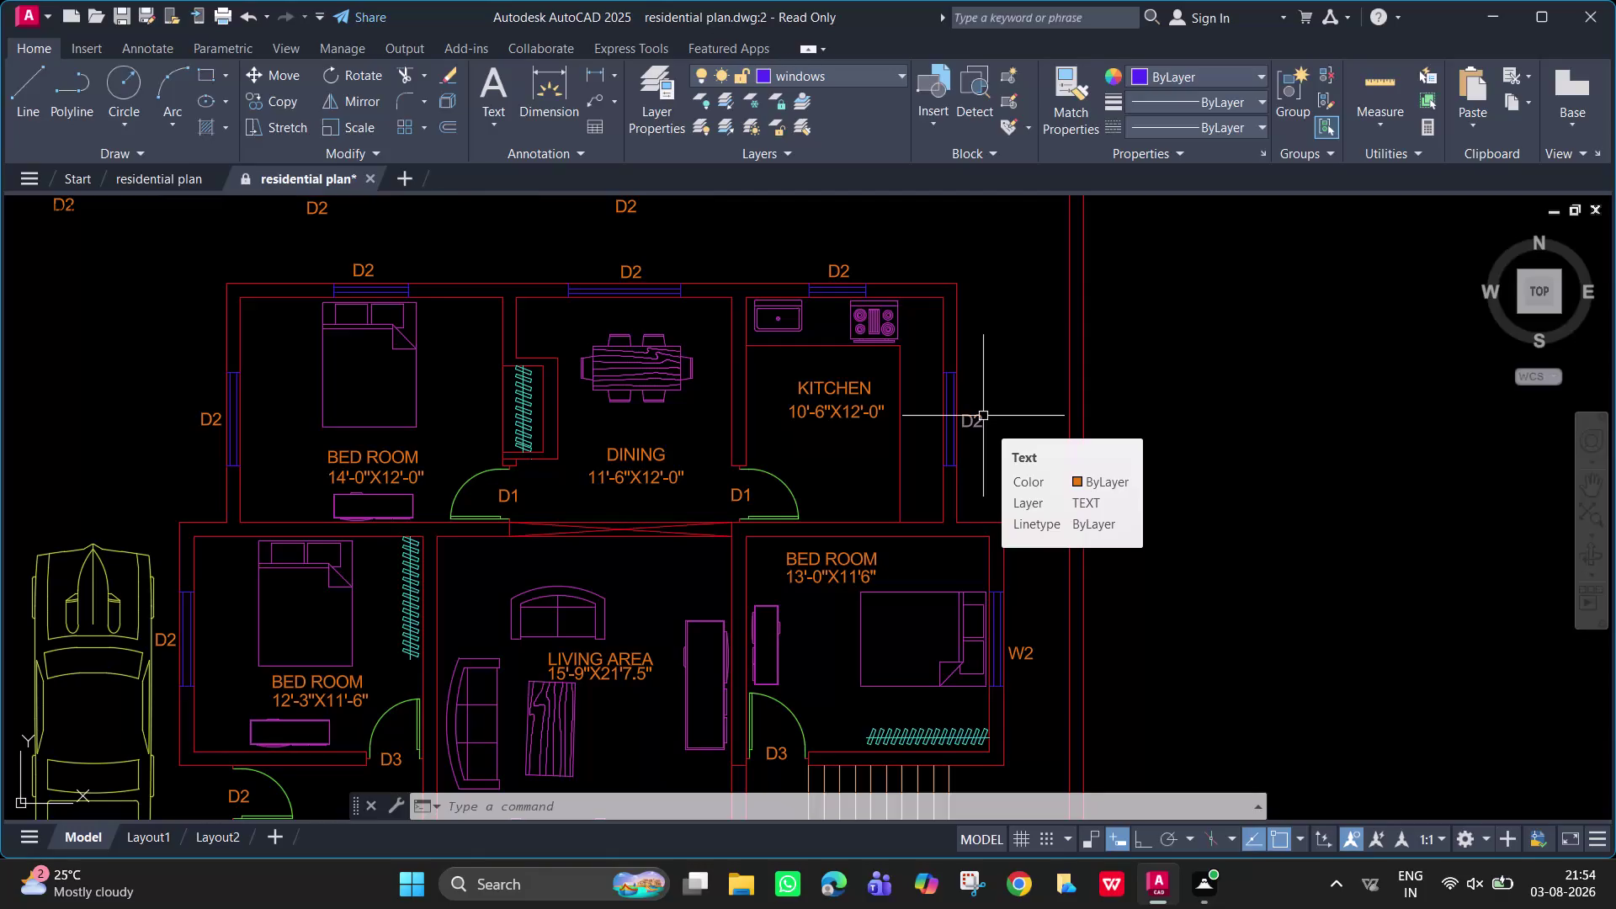
Change both kitchen window tags, beside and above the window, from D2 to W2.
double_click(983, 416)
text(W)
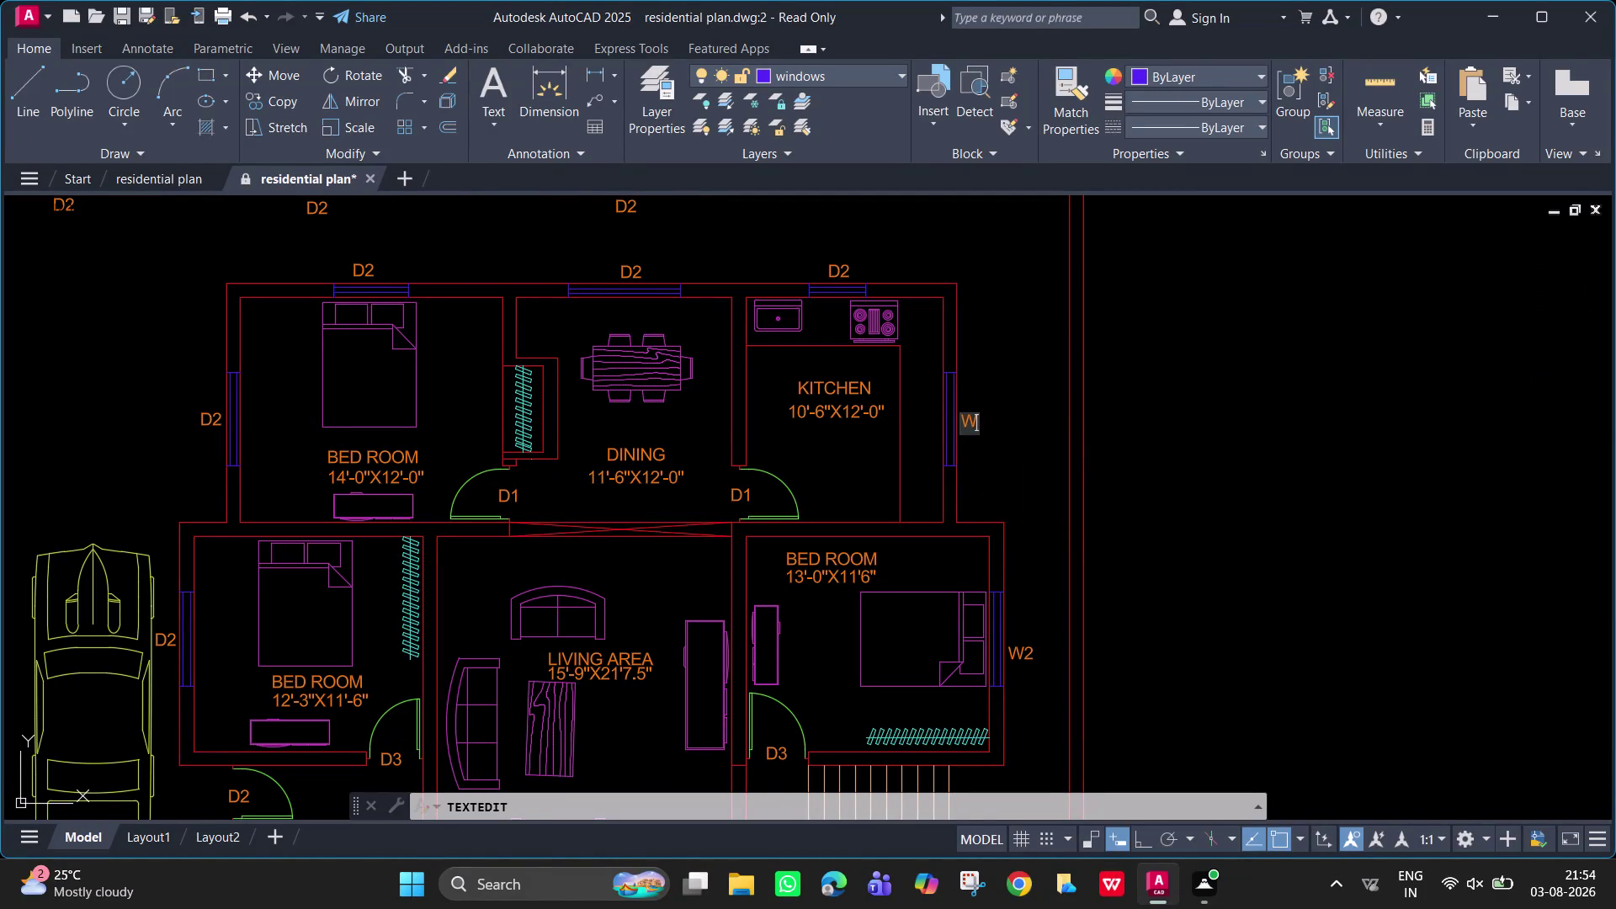
text(2)
key(Return)
key(Return)
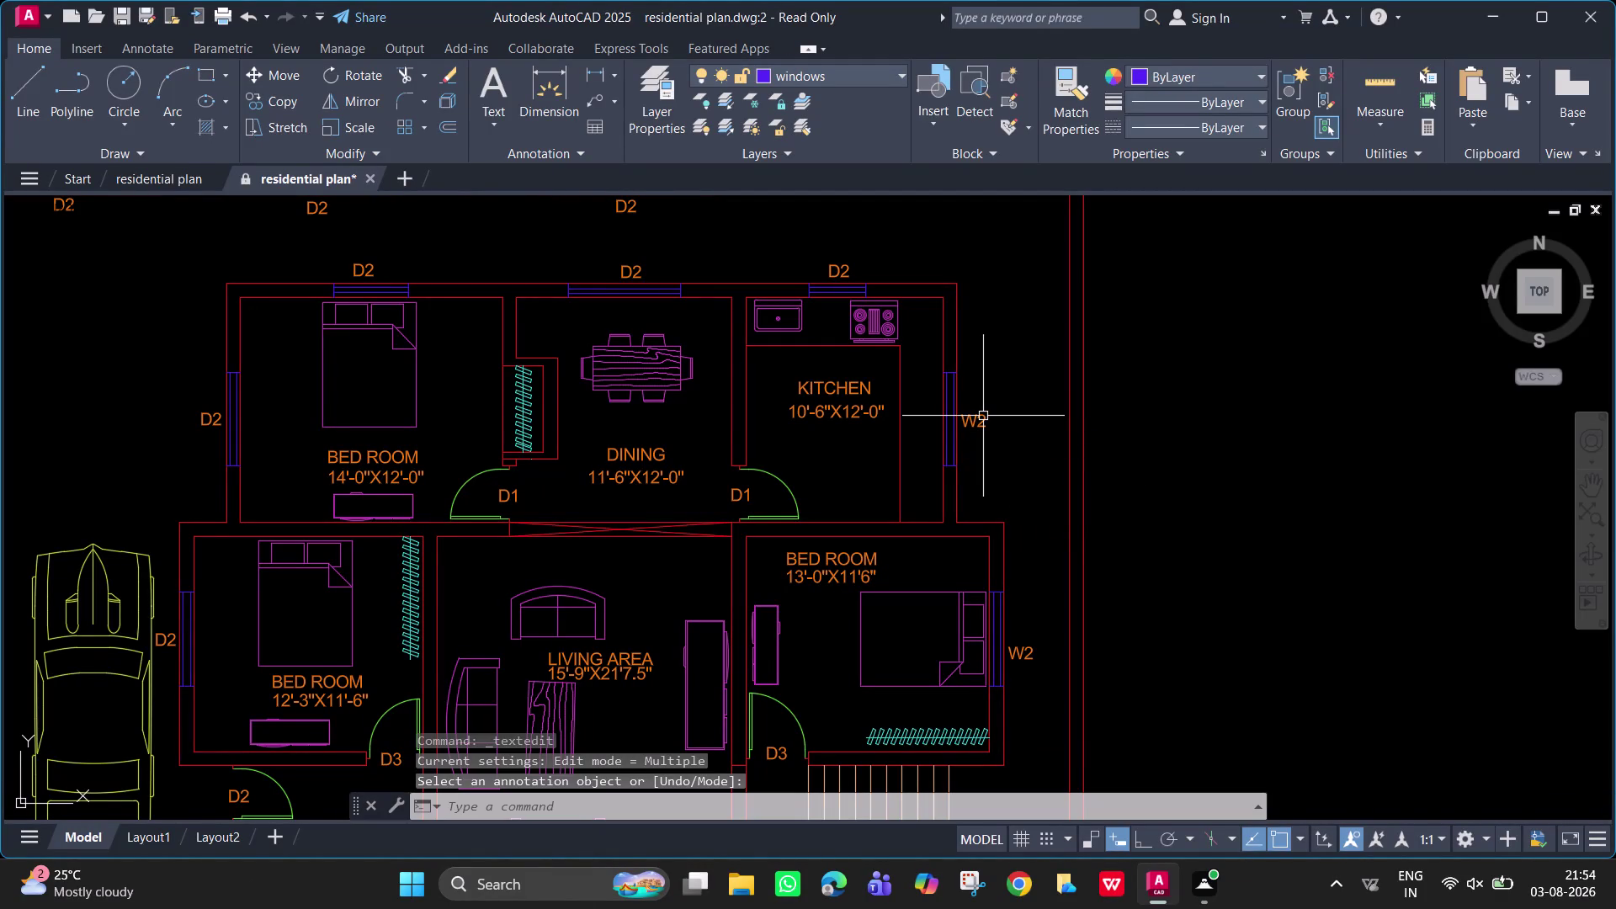
double_click(848, 267)
text(W2)
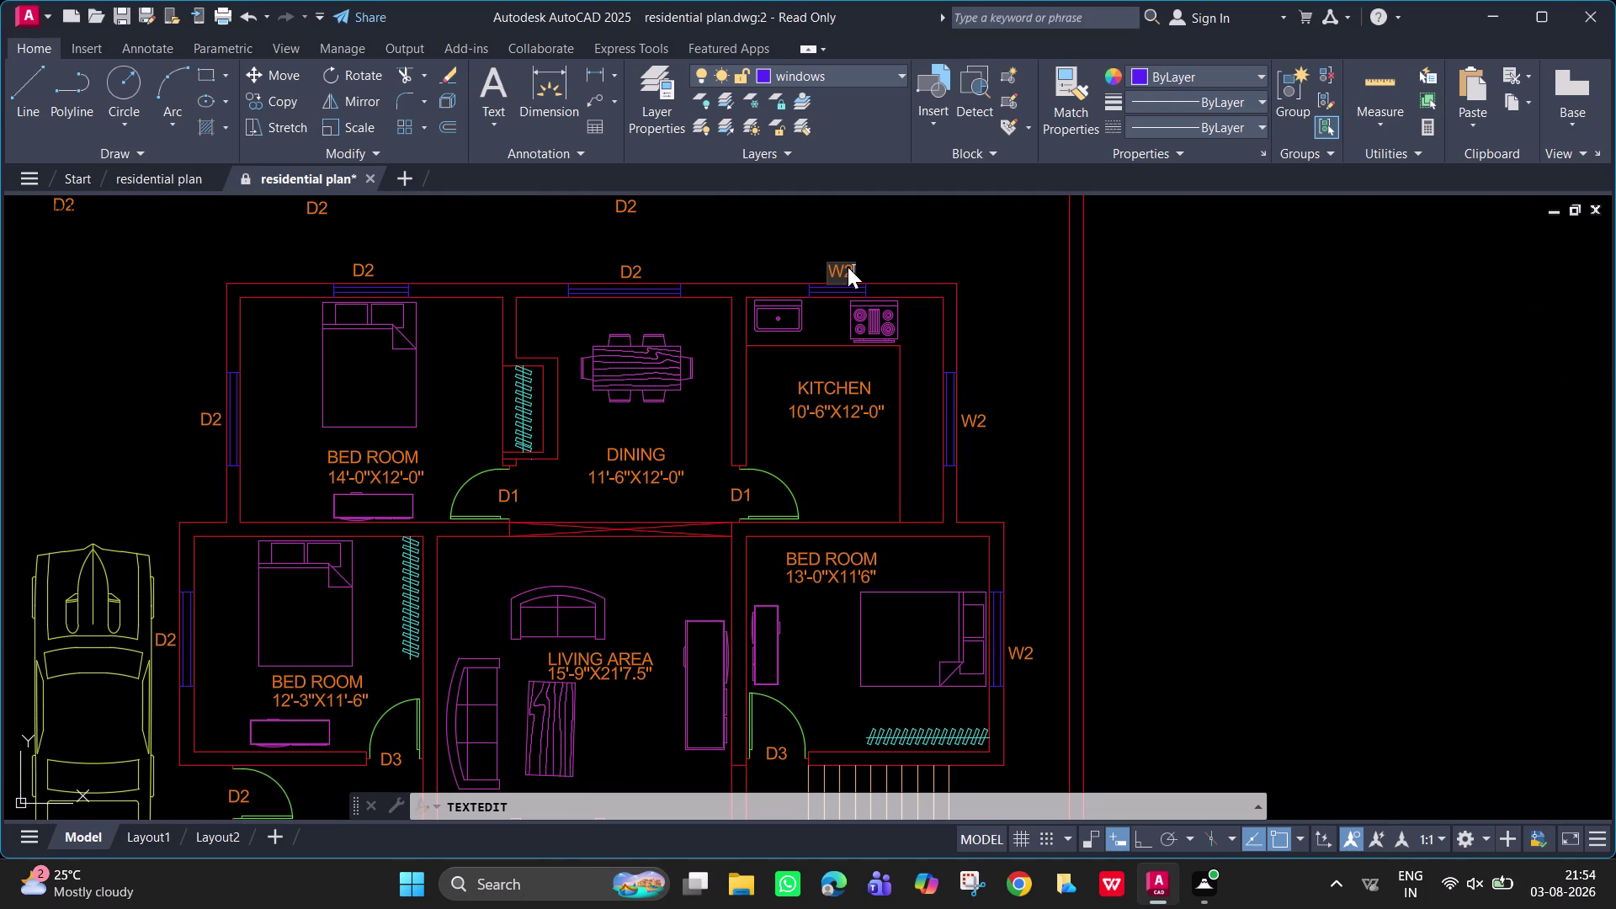
key(Return)
key(Return)
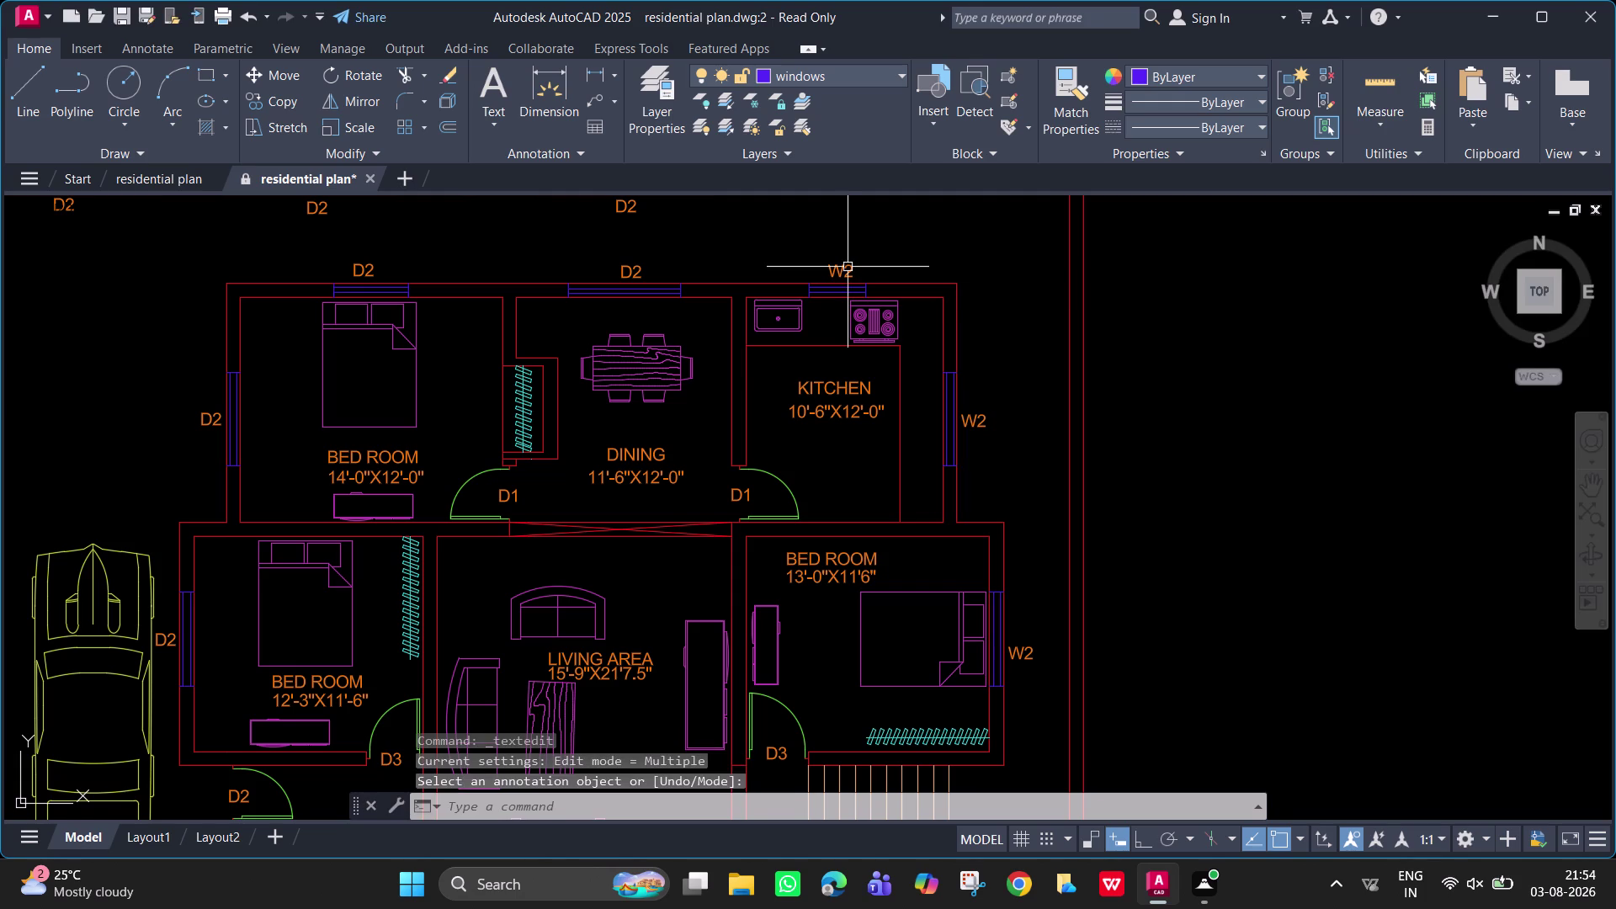
Relabel the dining room window tag from D2 to W1.
double_click(635, 269)
text(W1)
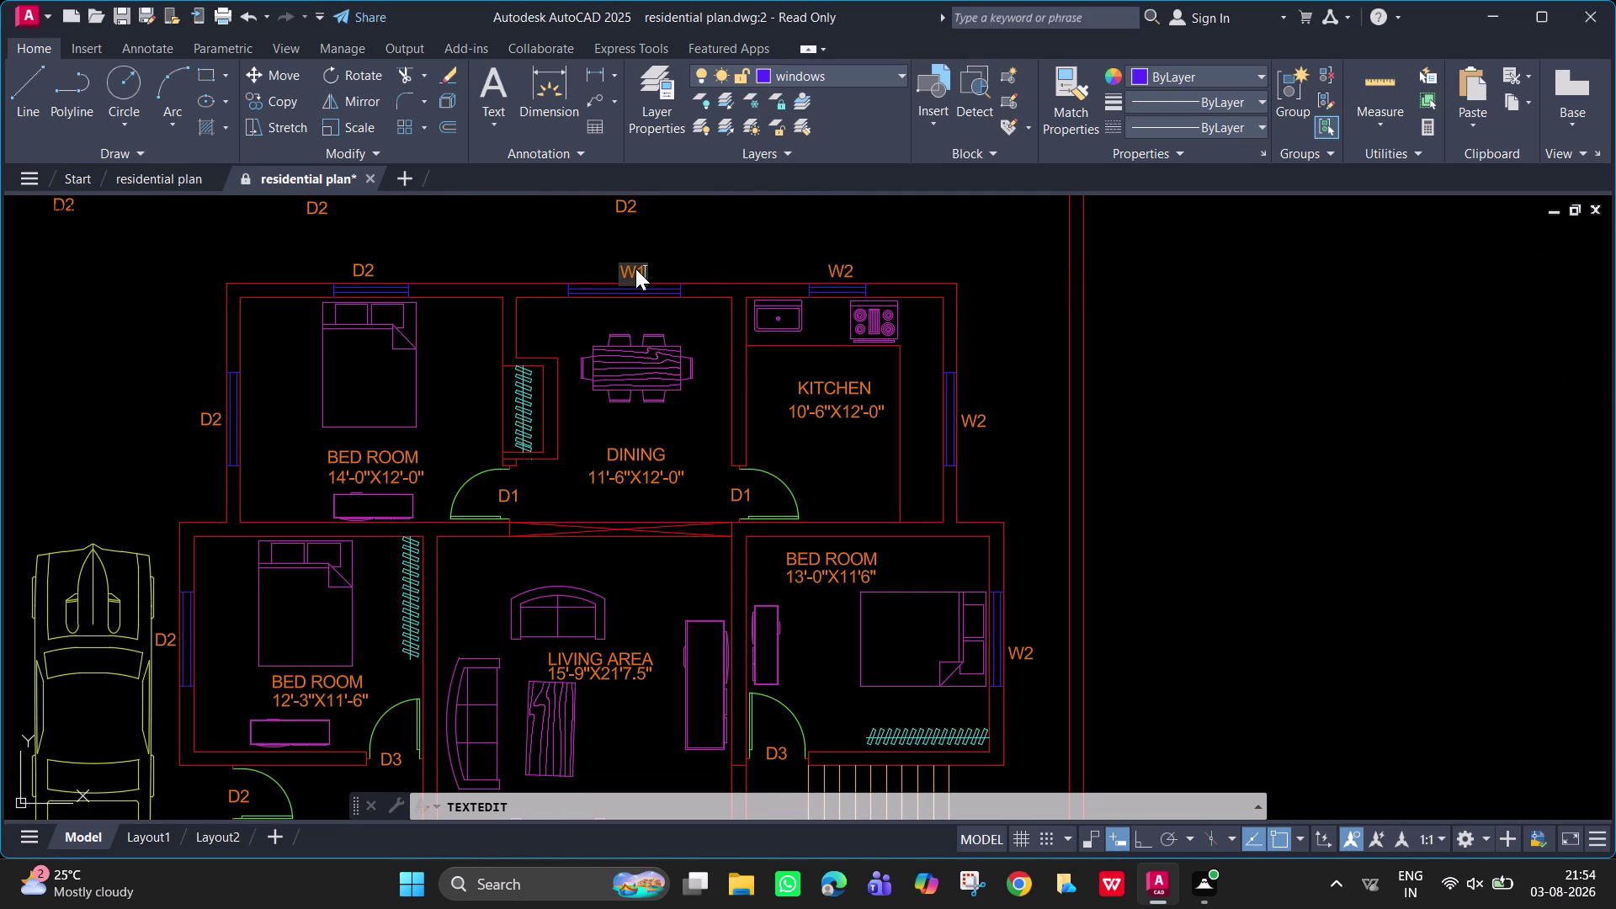
key(Return)
key(Return)
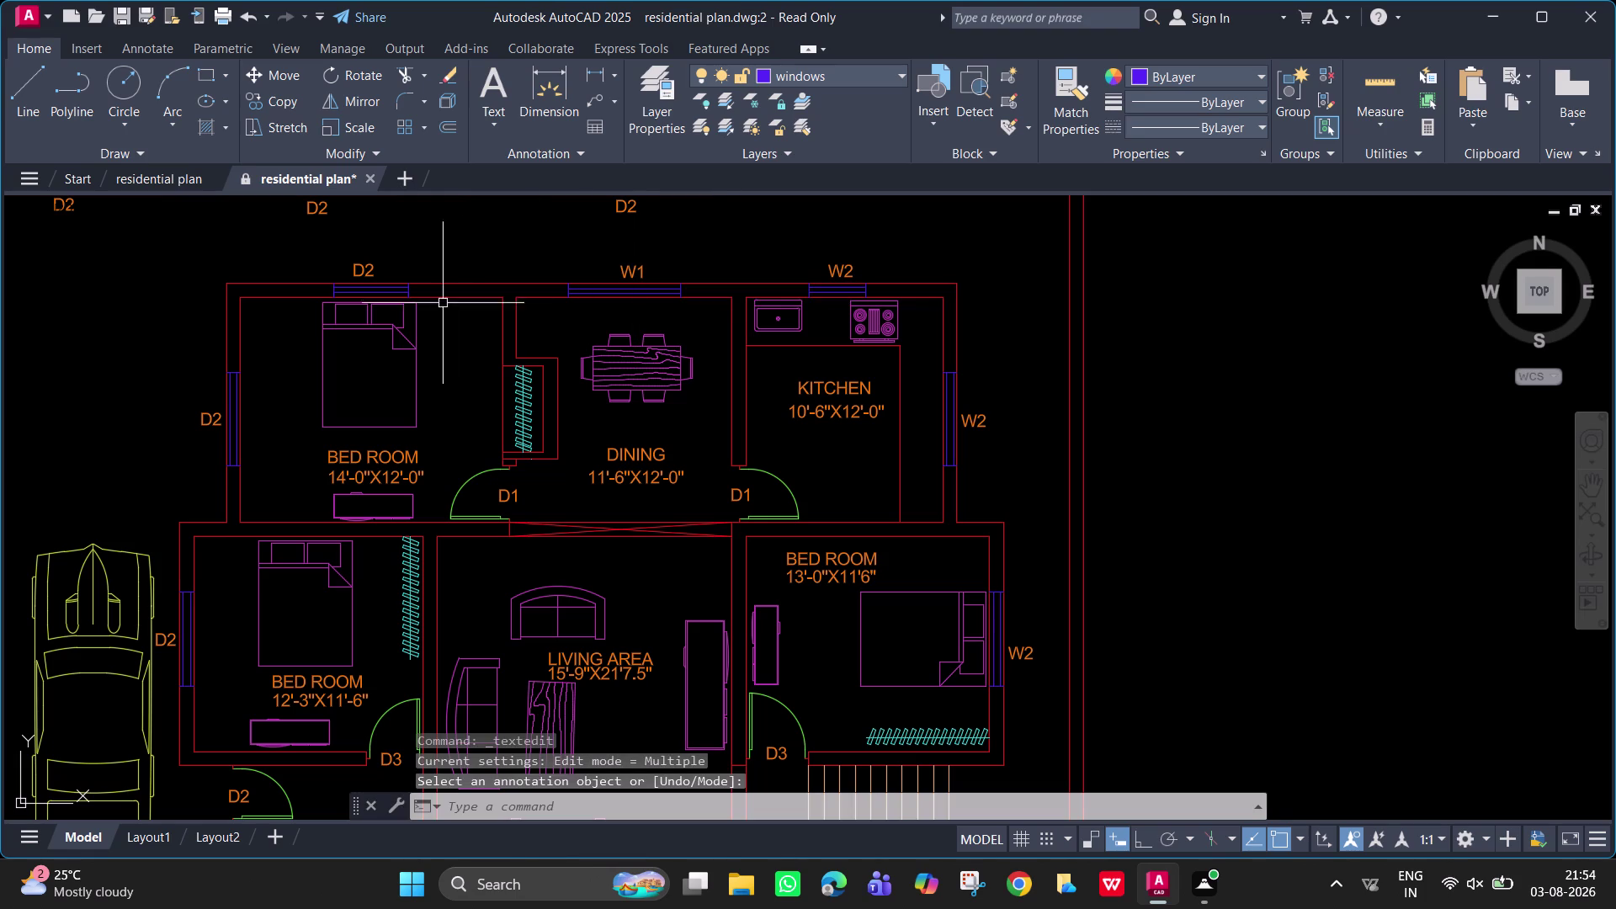
Relabel the top-left bedroom window tag to W3, correcting a typo.
double_click(369, 268)
text(W)
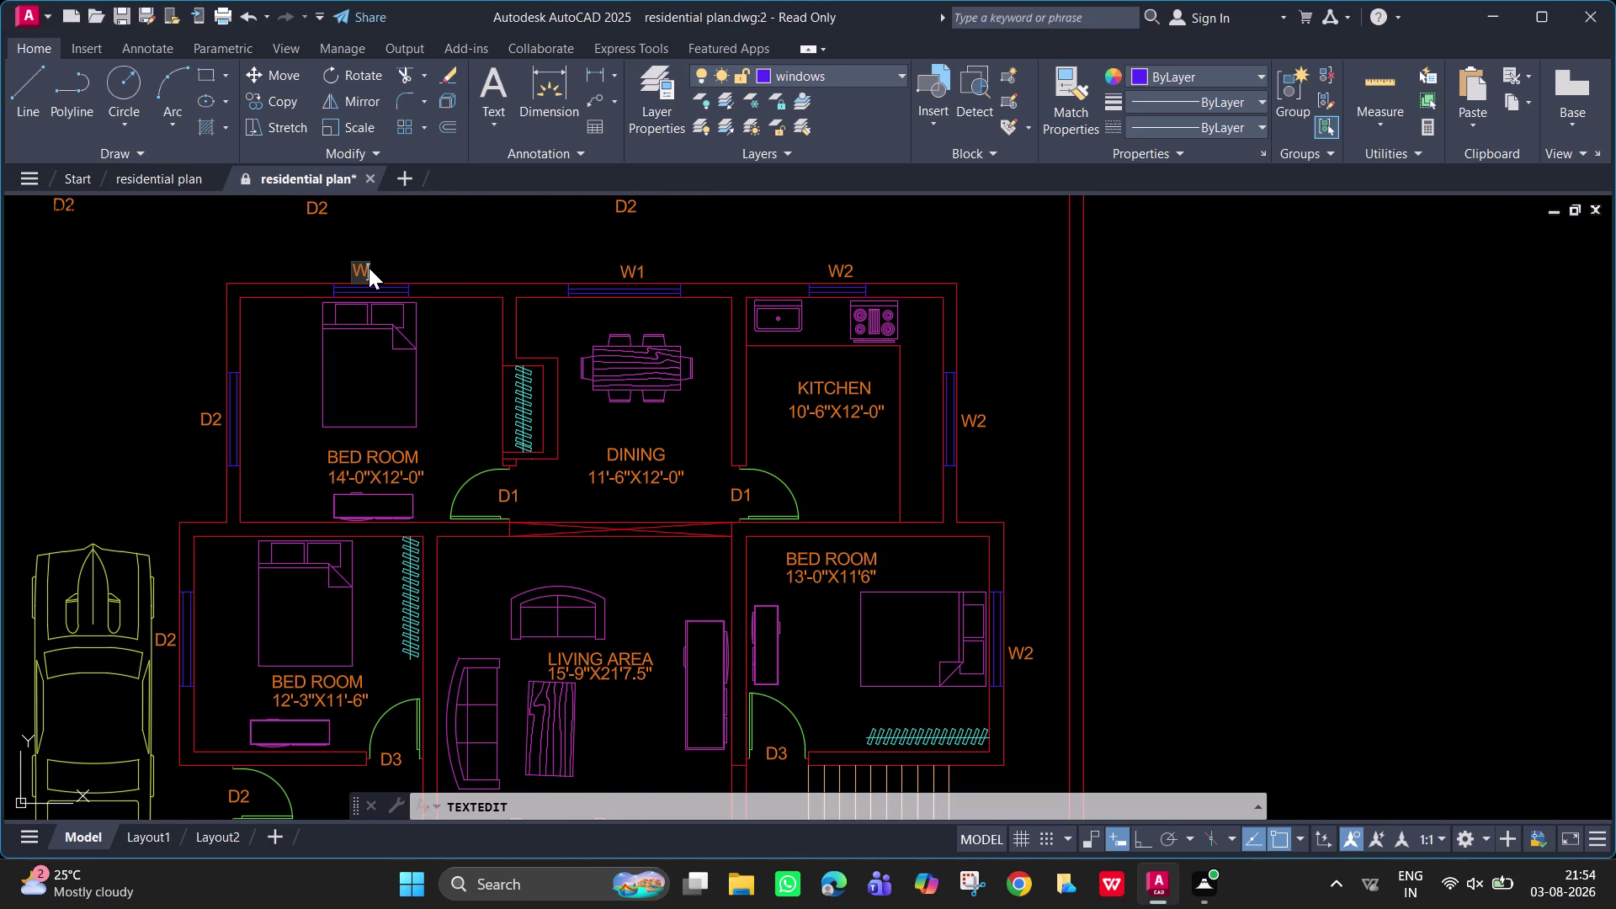
text(2)
text(W3)
key(BackSpace)
key(BackSpace)
key(BackSpace)
key(3)
key(Return)
key(Return)
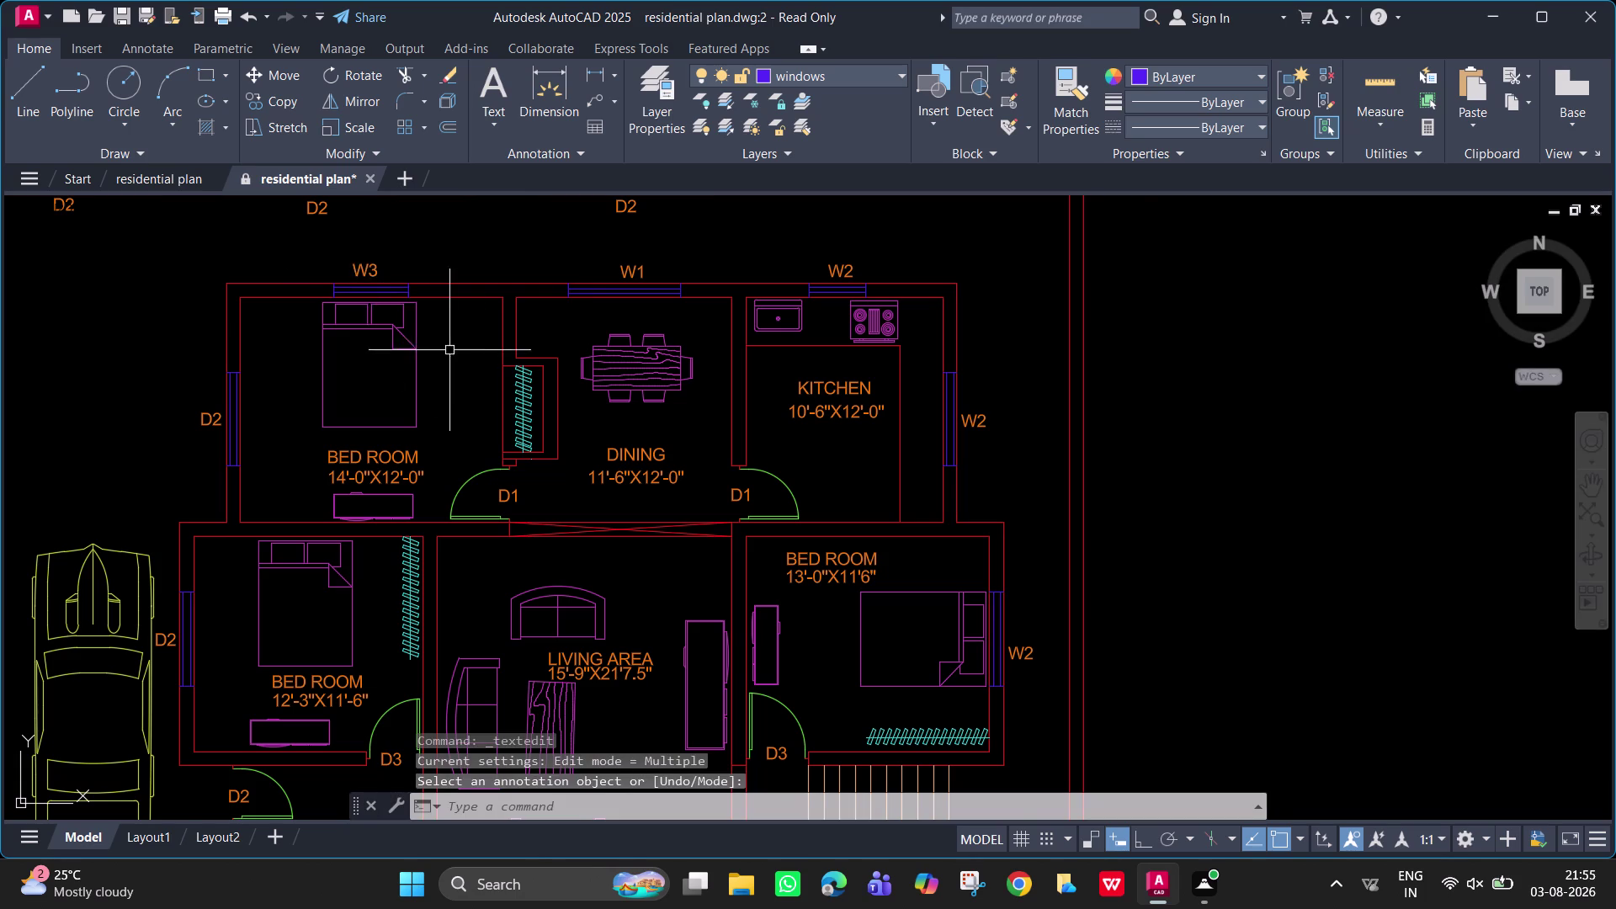
middle_drag(452, 353, 528, 497)
Change the upper right room's window tag from D2 to W3.
double_click(697, 355)
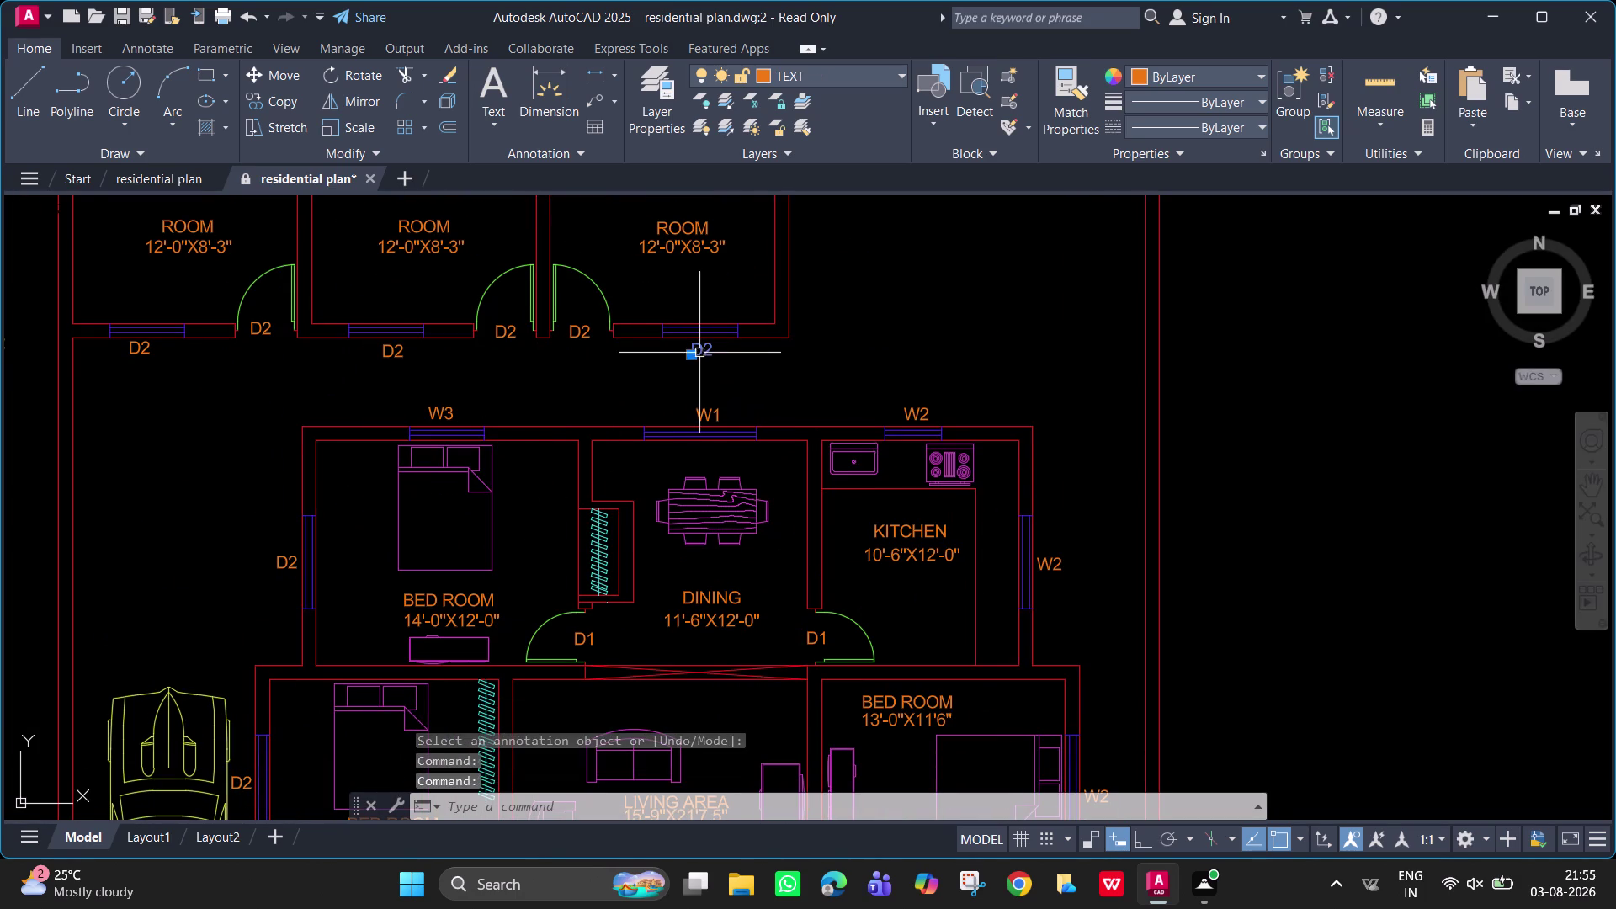
double_click(705, 348)
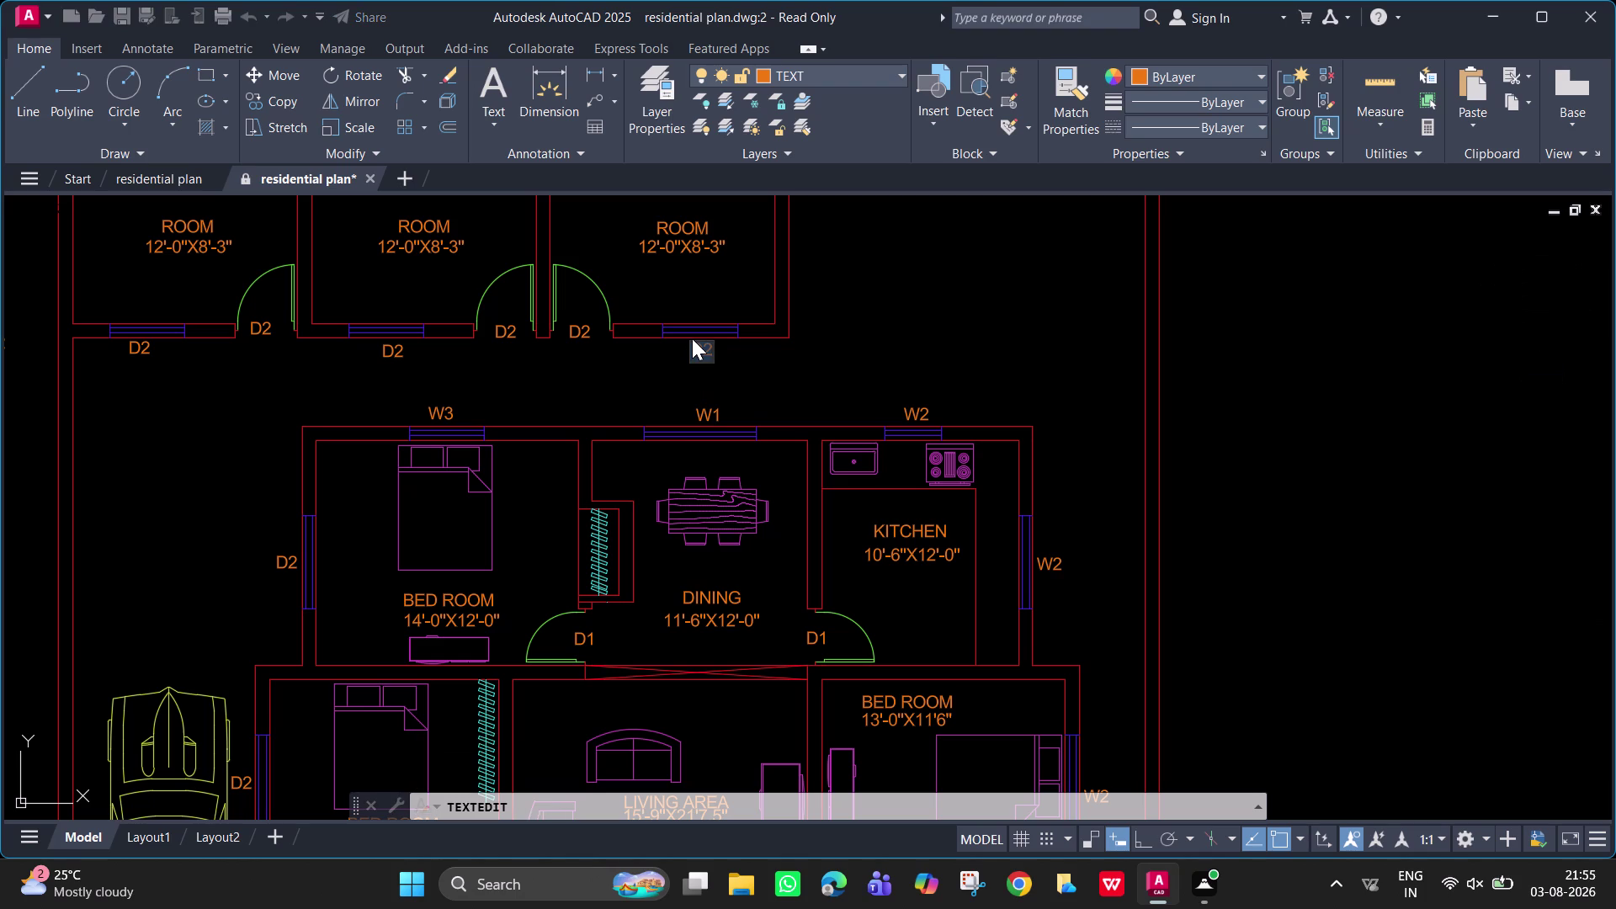
key(BackSpace)
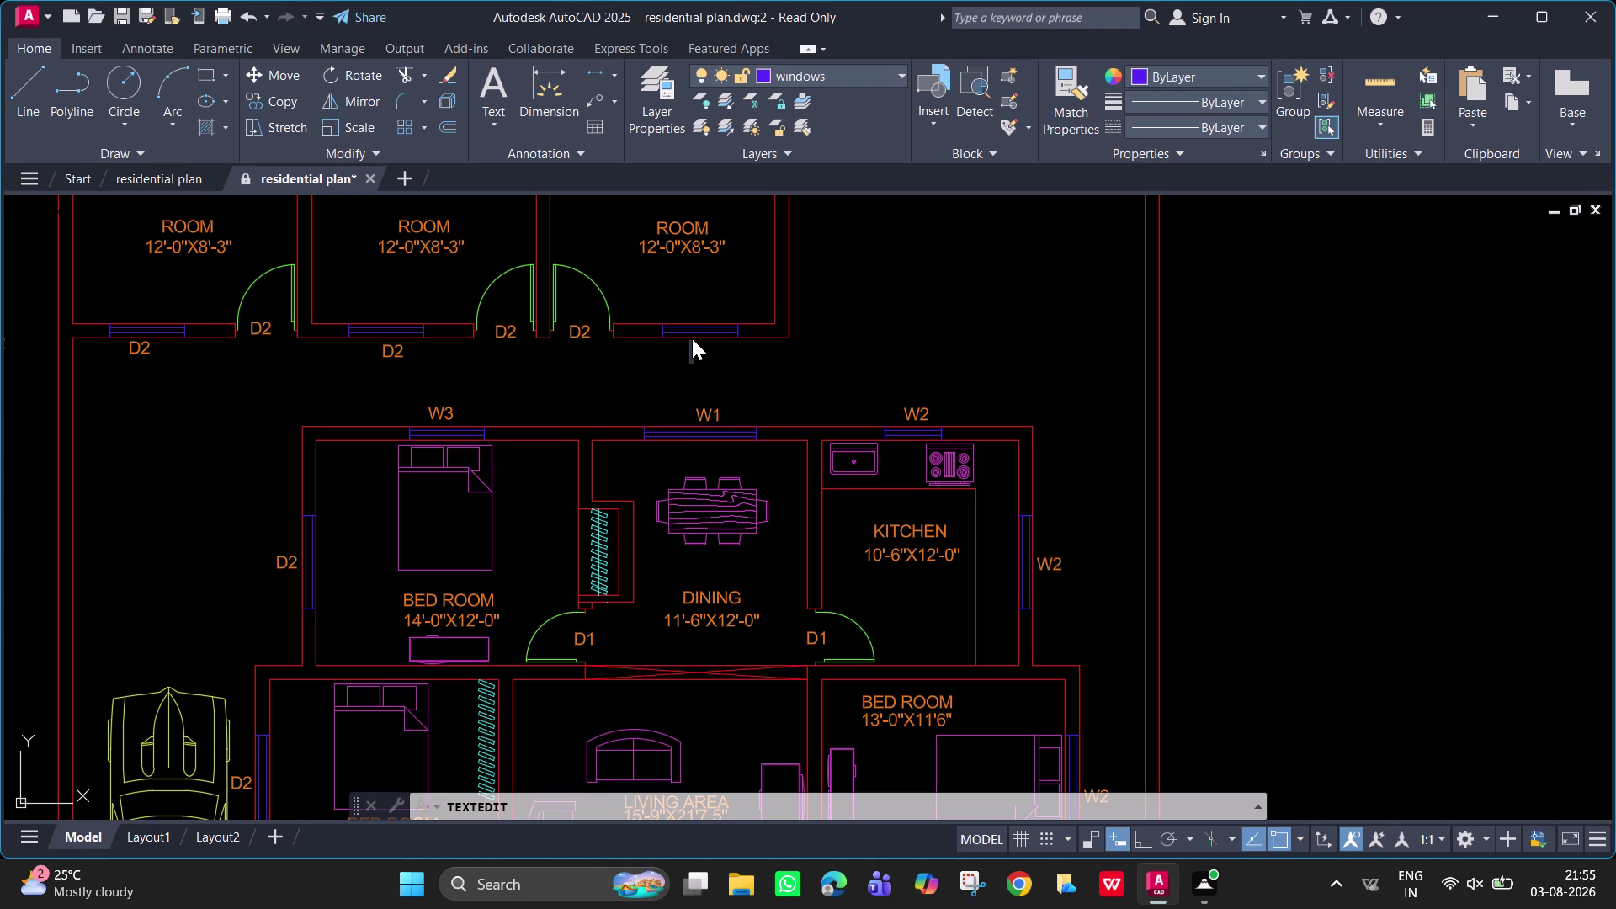
text(W3)
key(Return)
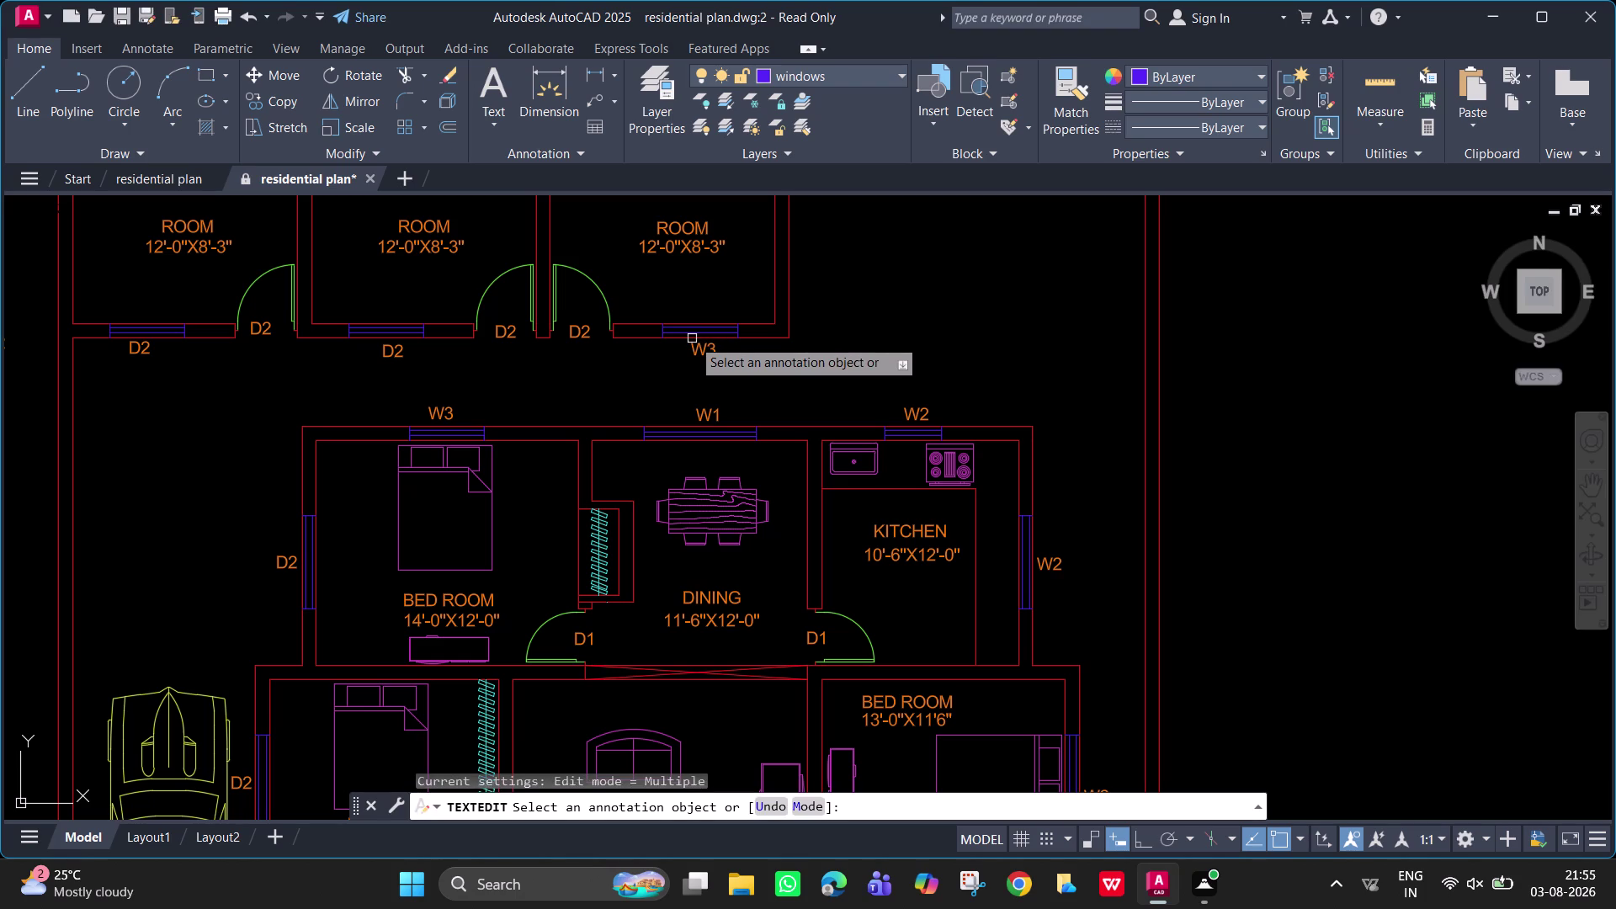
key(Return)
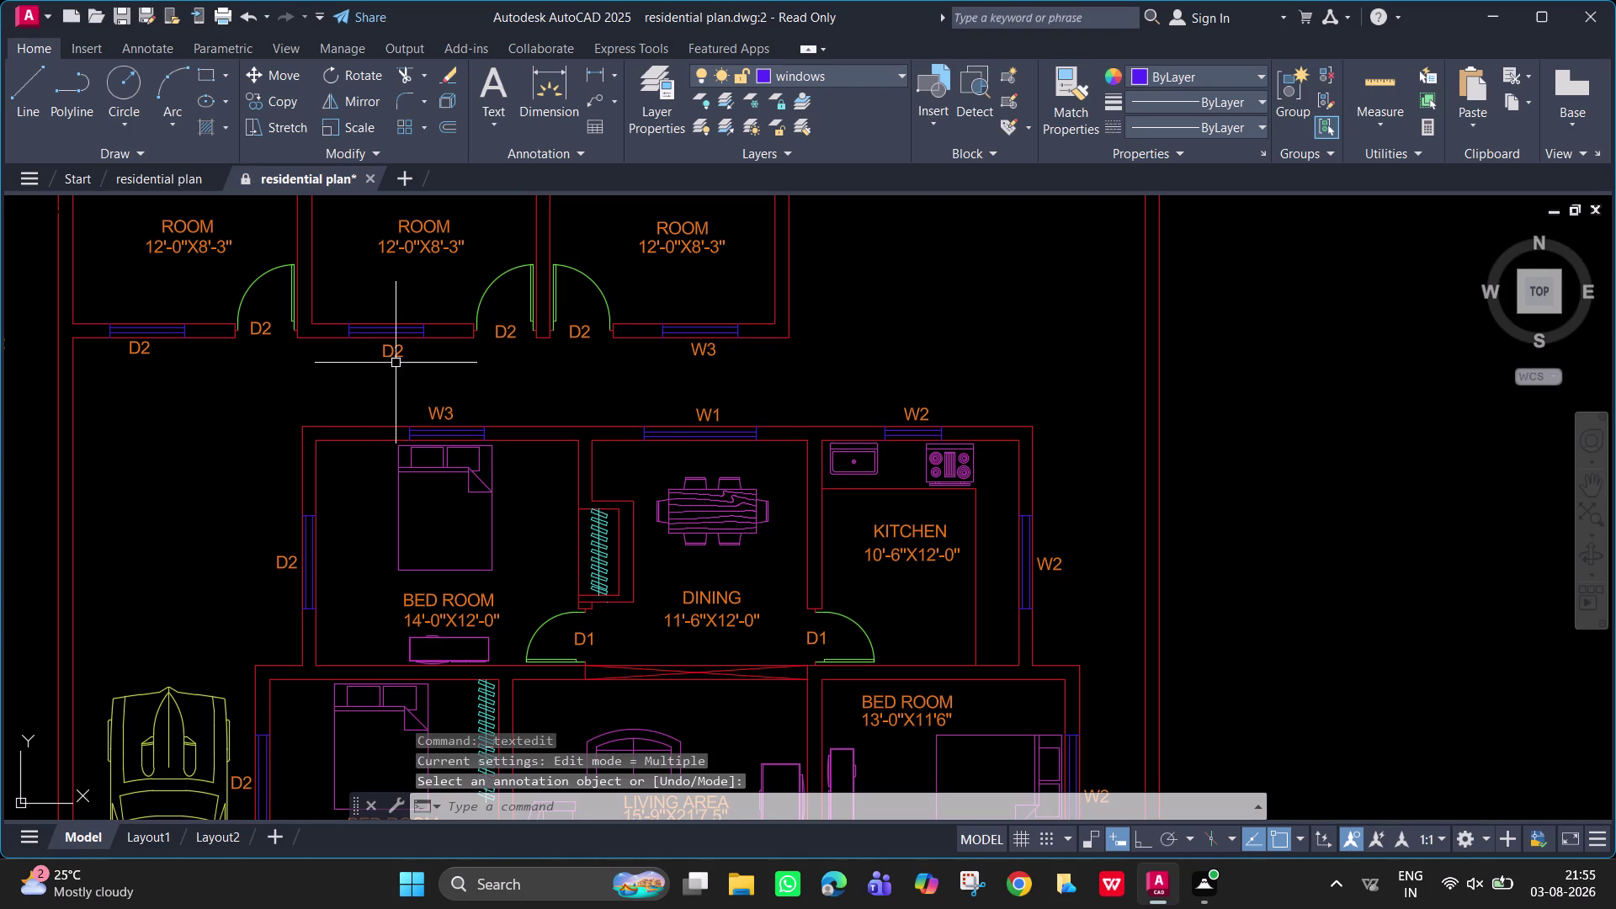
Retag the middle and left upper rooms' windows as W3.
double_click(395, 354)
key(w)
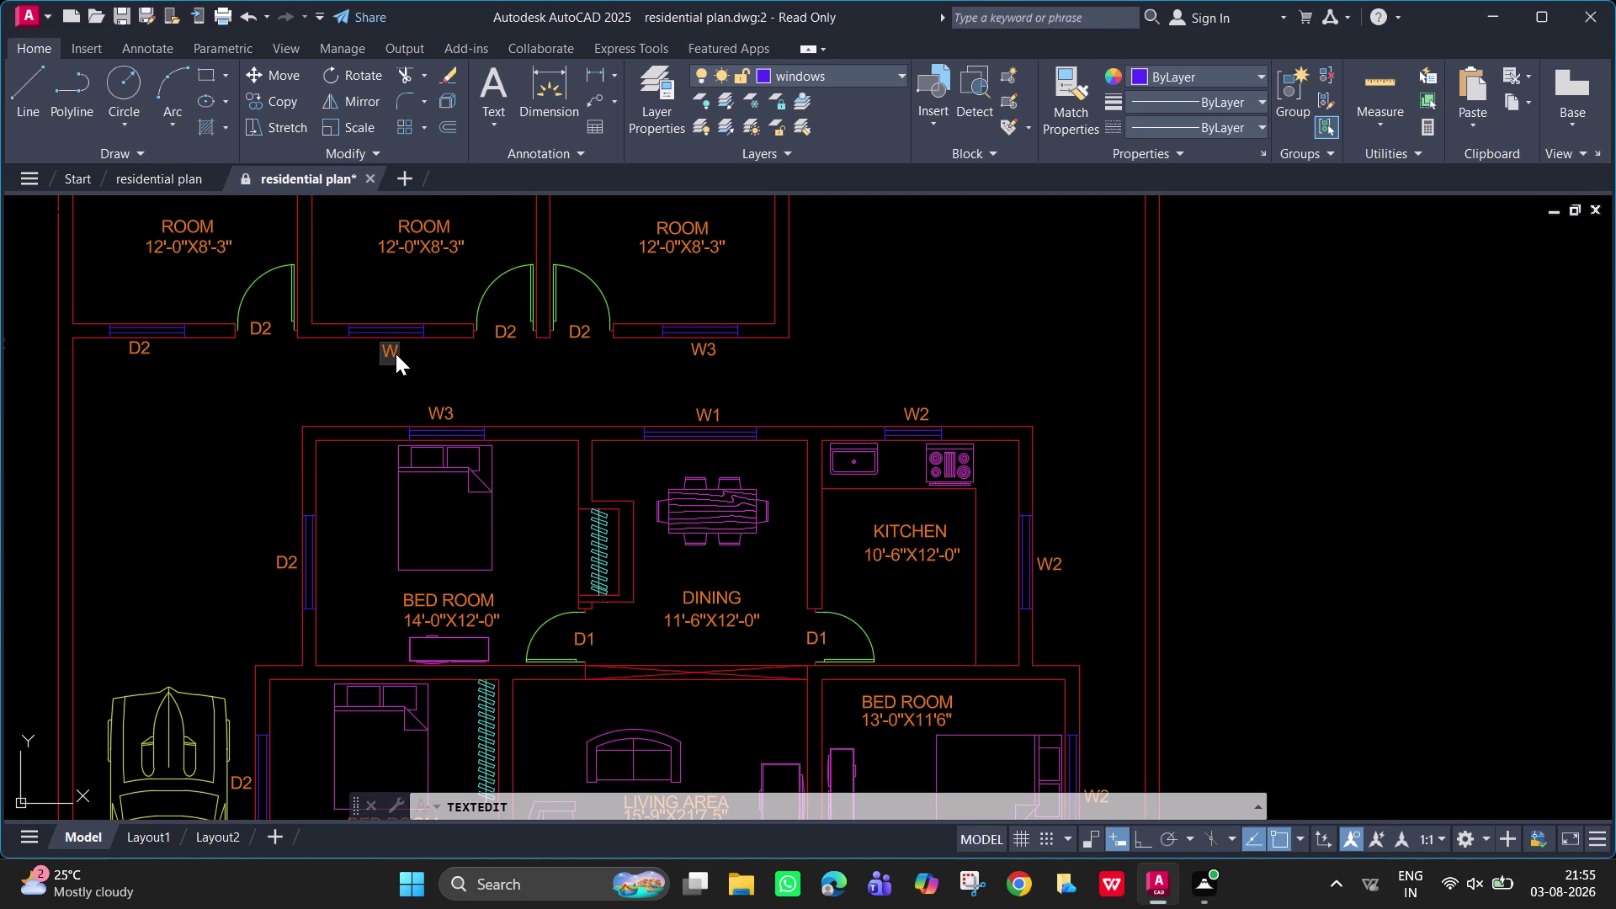
key(3)
key(Return)
key(Return)
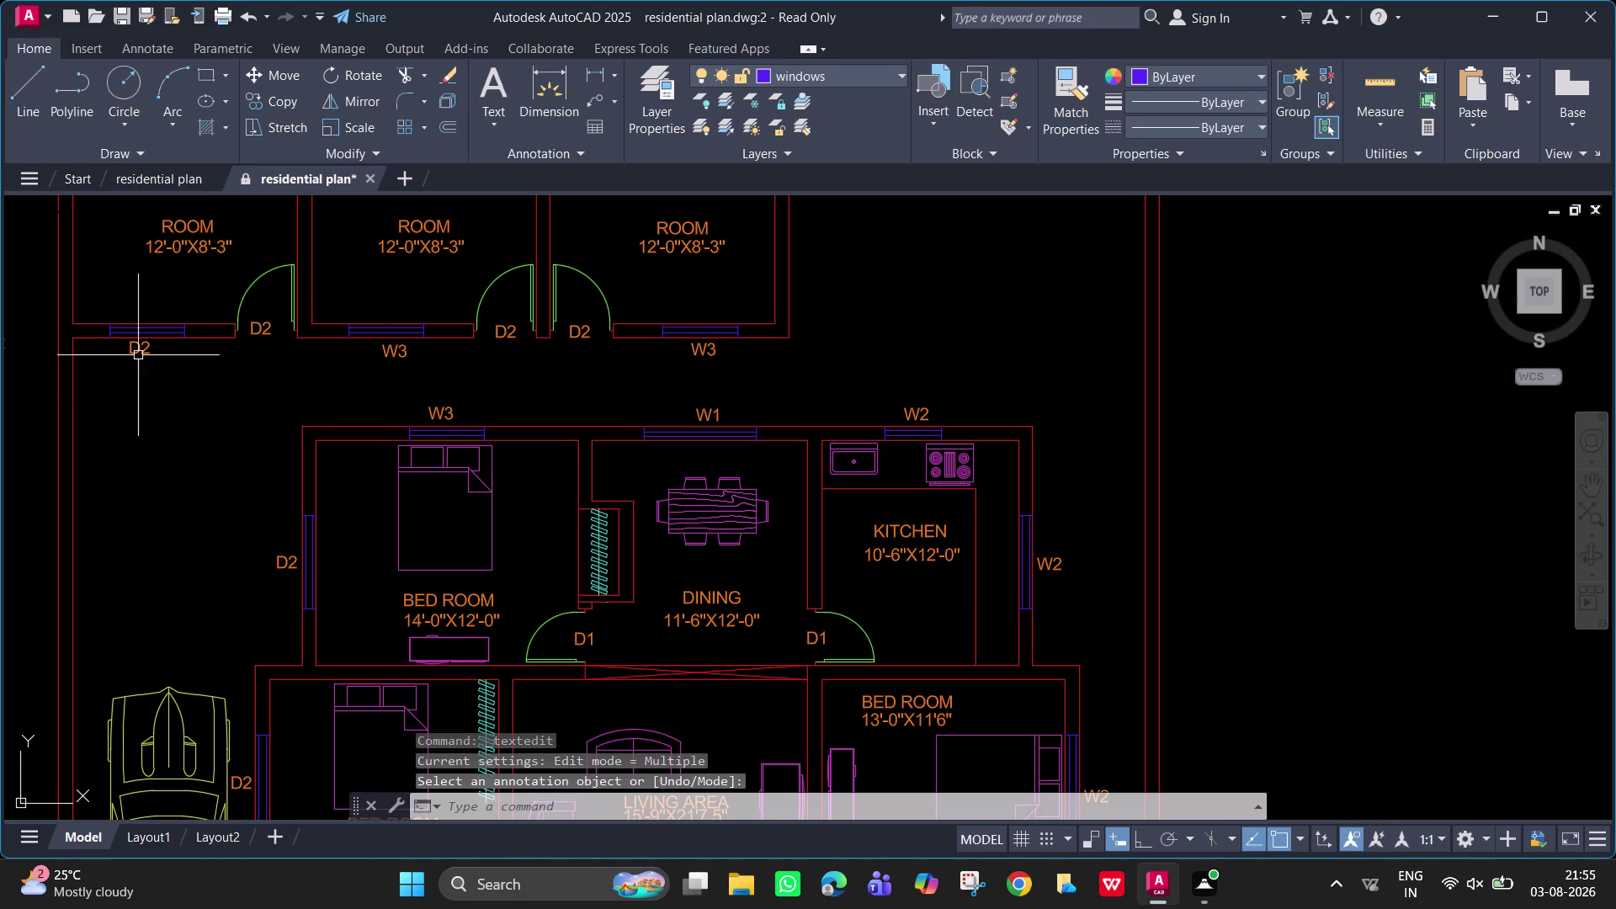
double_click(145, 349)
text(W3)
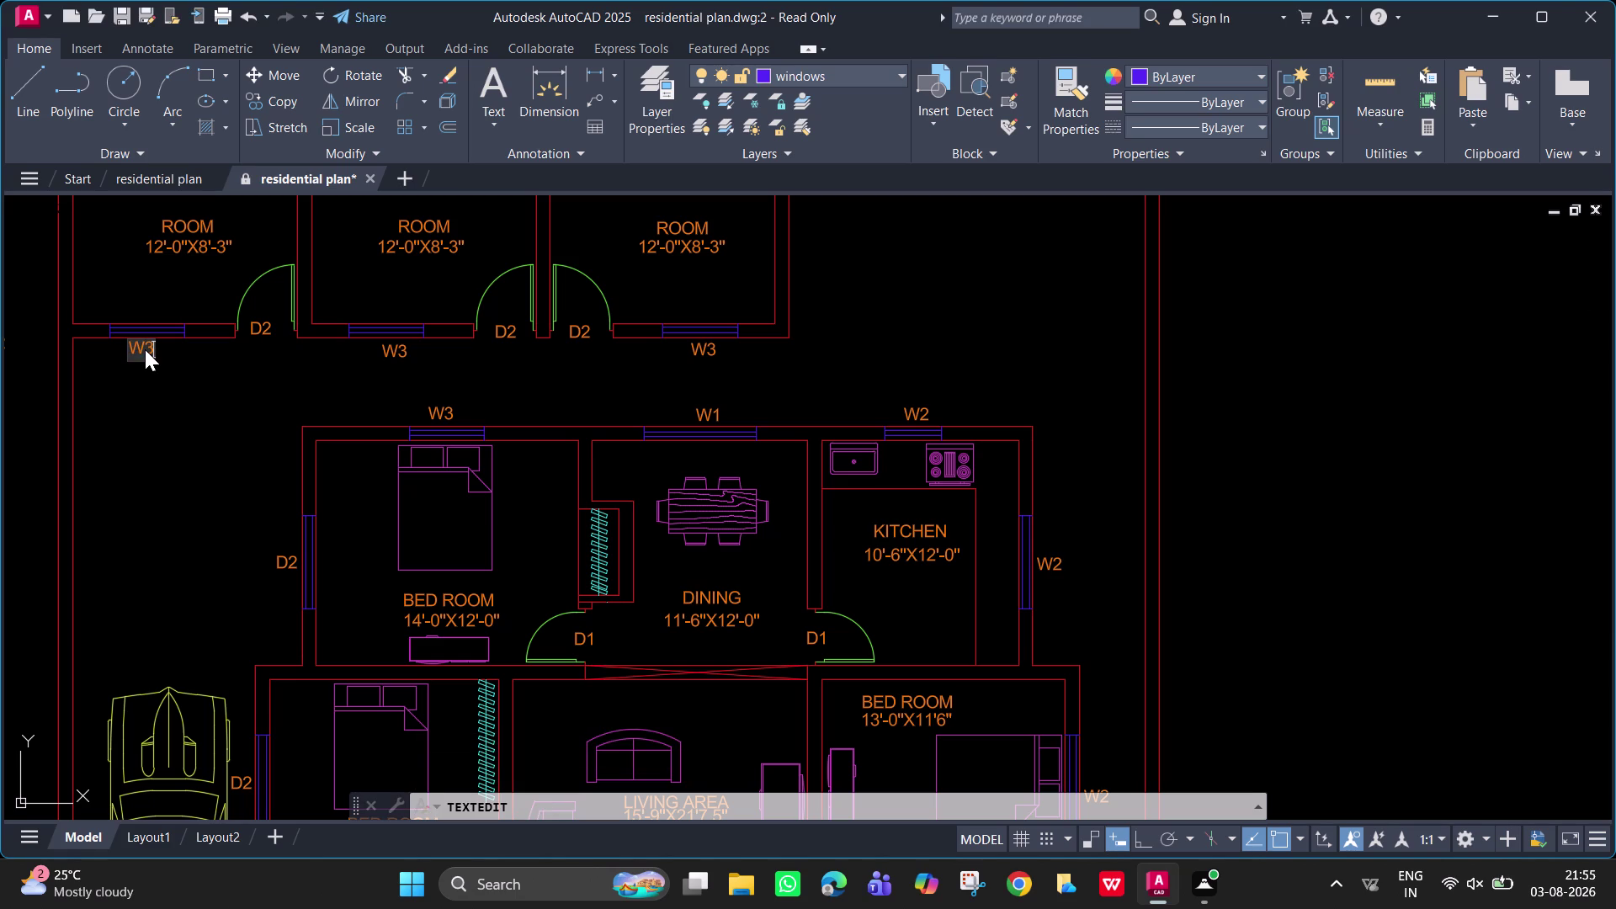
key(Return)
key(Return)
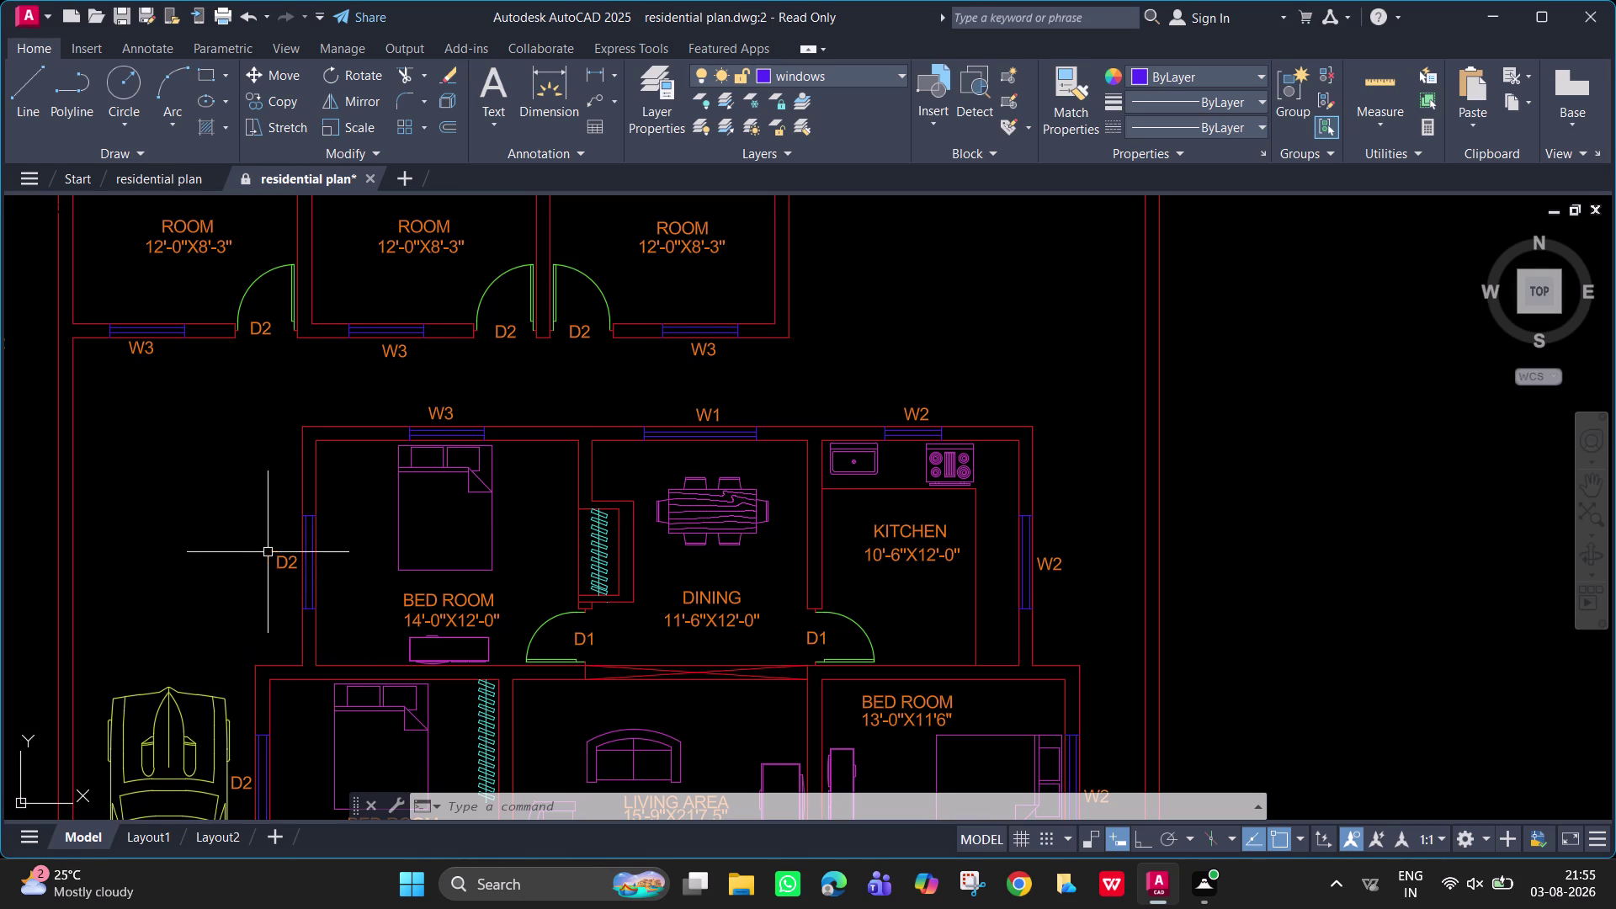
Change the tag beside the bedroom's left window to W2.
click(286, 568)
click(286, 569)
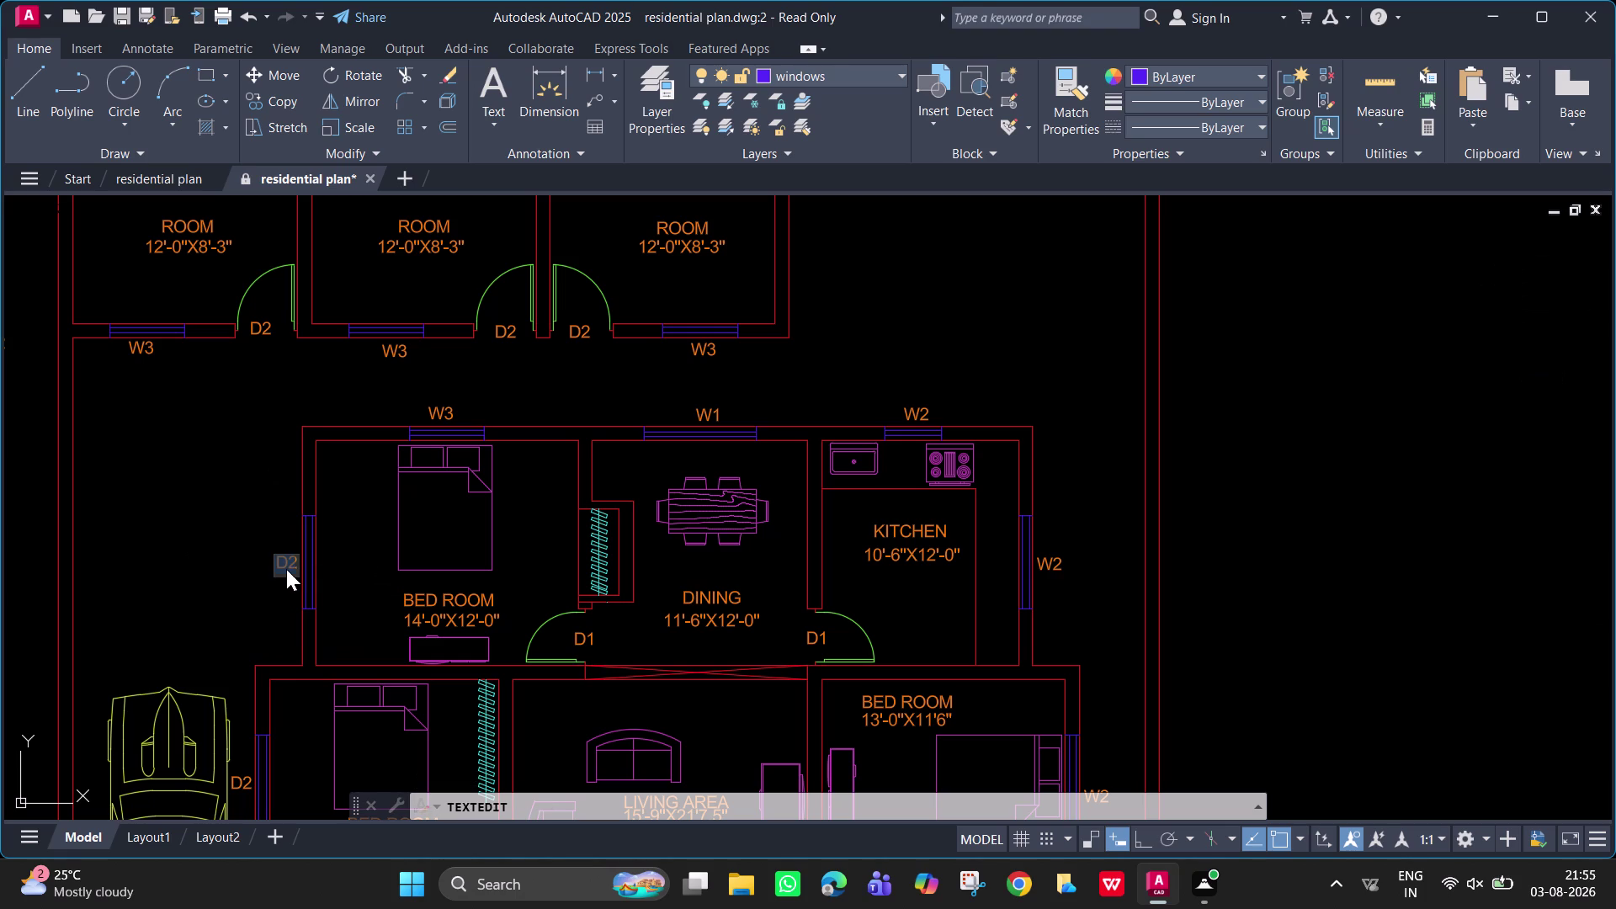
key(w)
key(2)
key(Return)
key(Return)
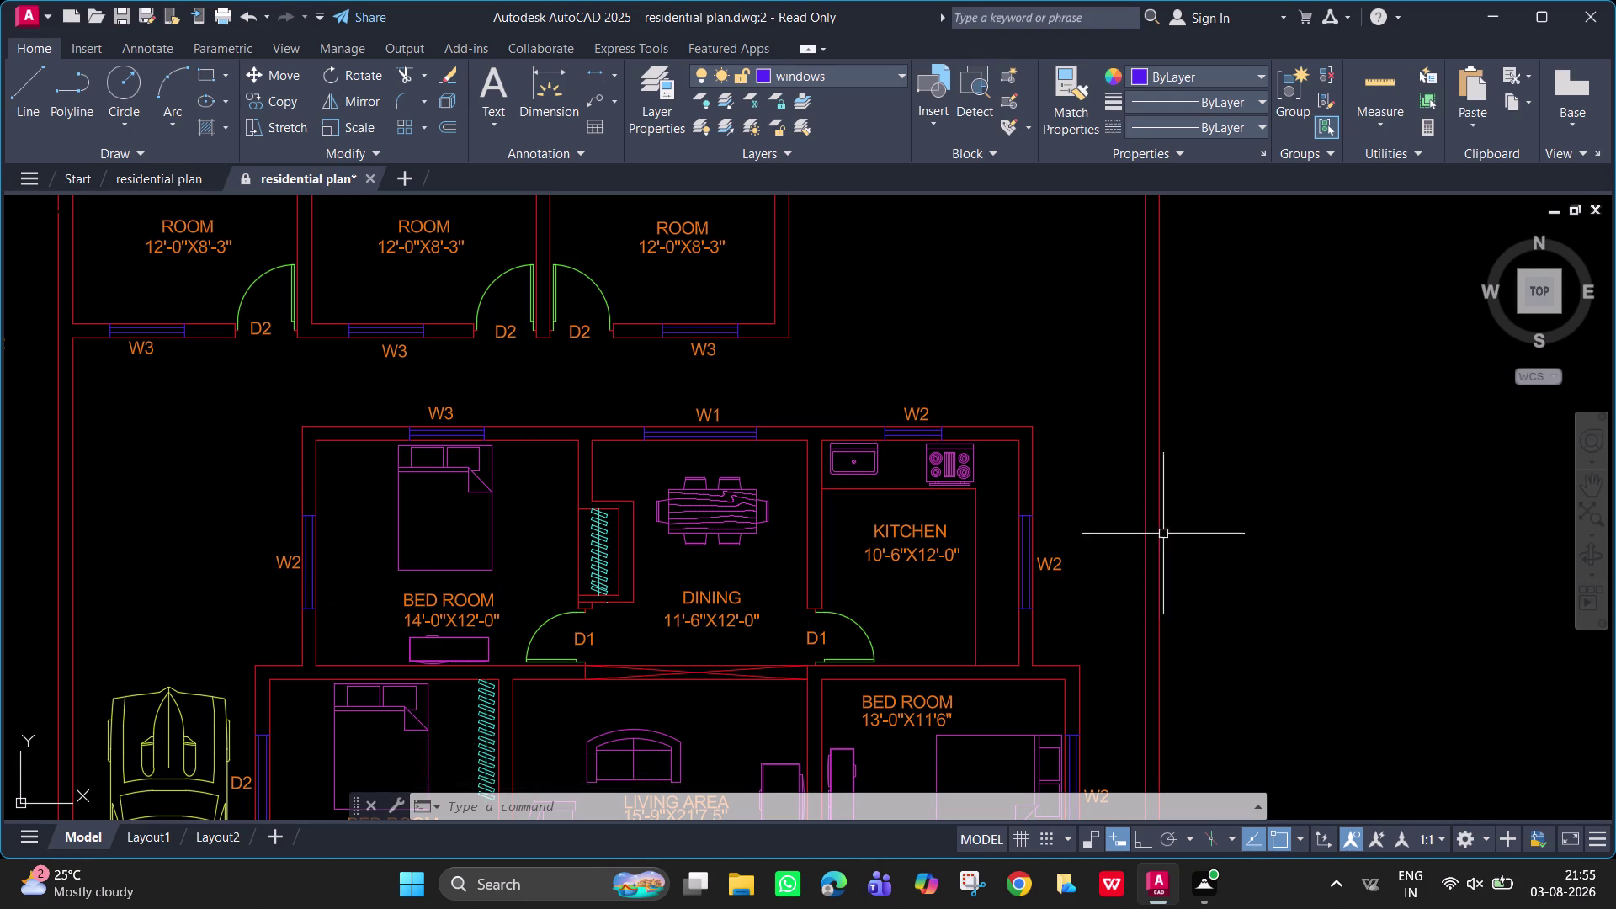
Pan down to the toilet and change its D2 tag to V.
middle_drag(971, 574, 887, 297)
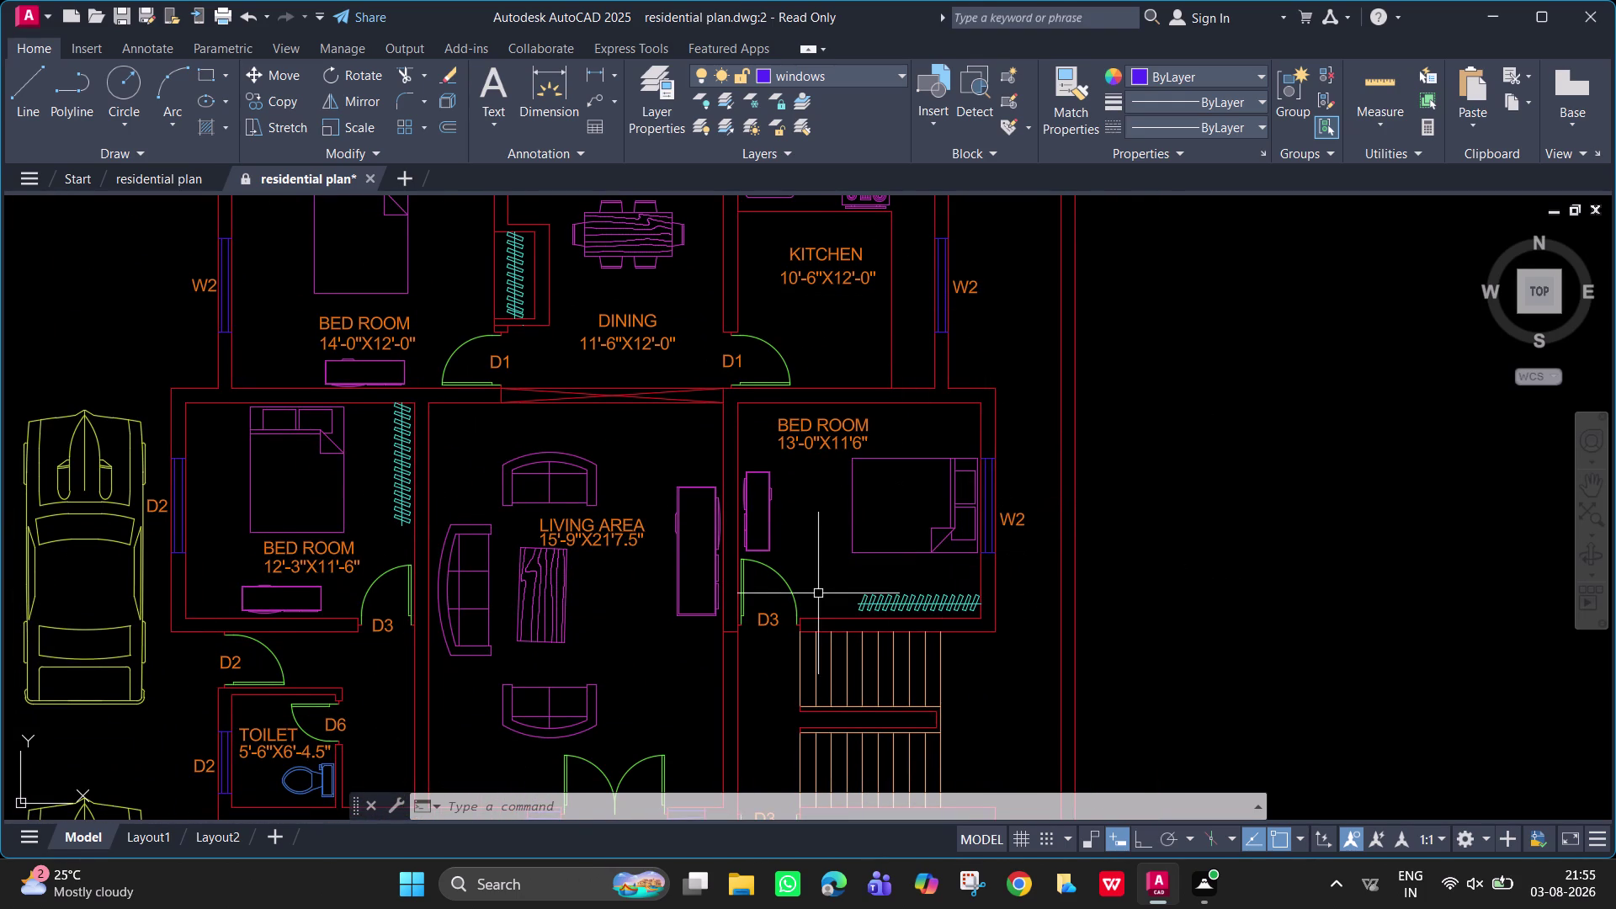
middle_drag(809, 596, 760, 348)
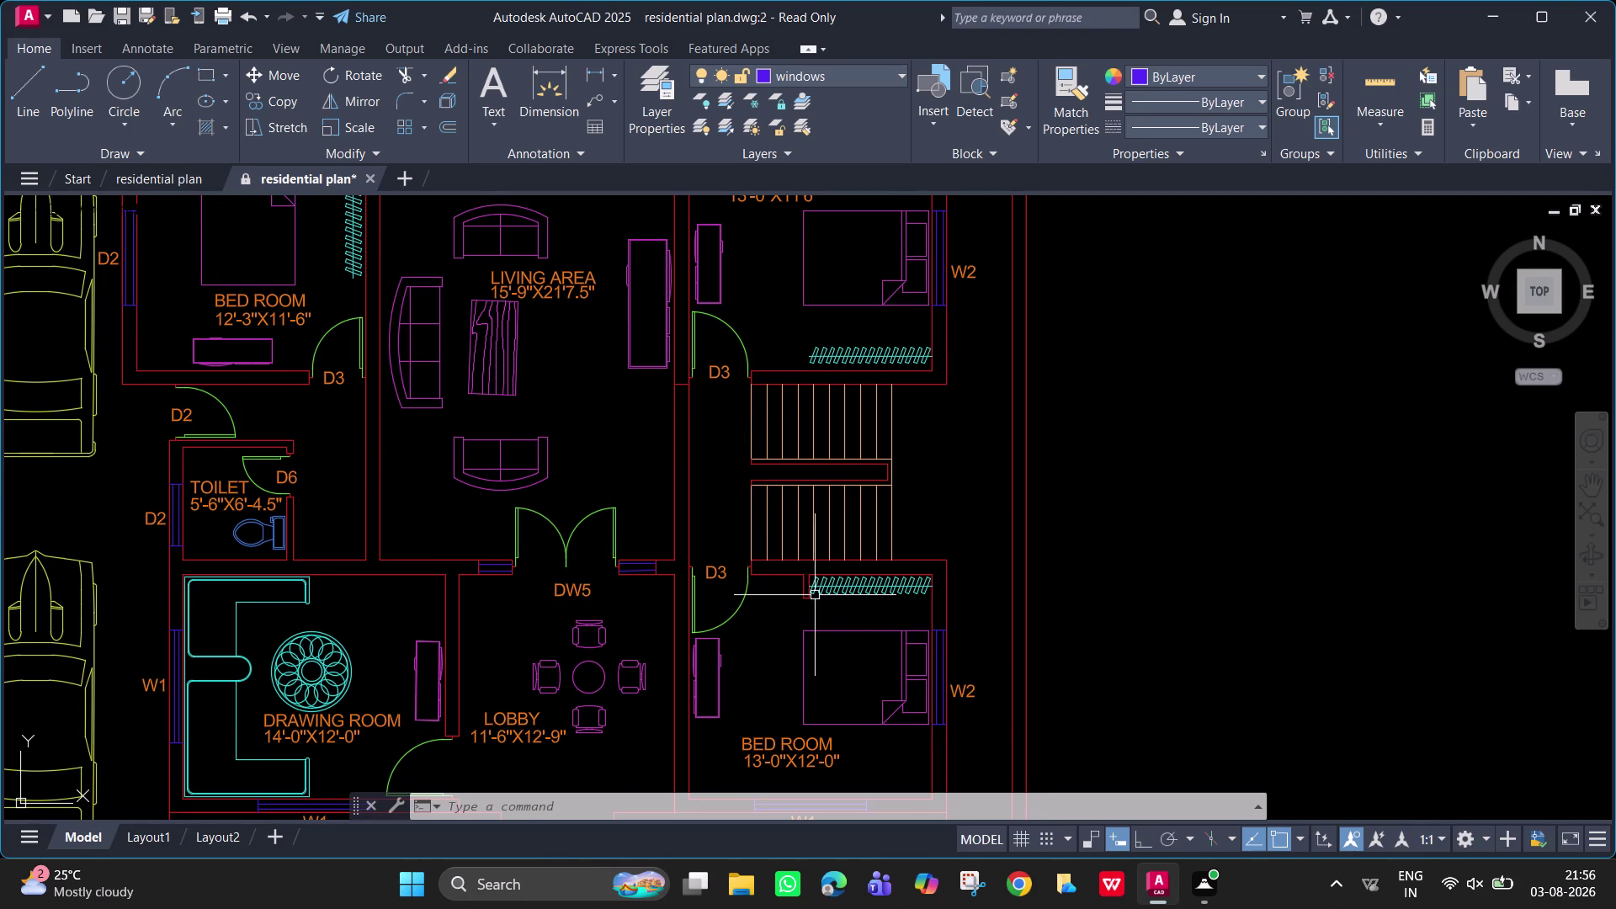
middle_drag(812, 490, 797, 320)
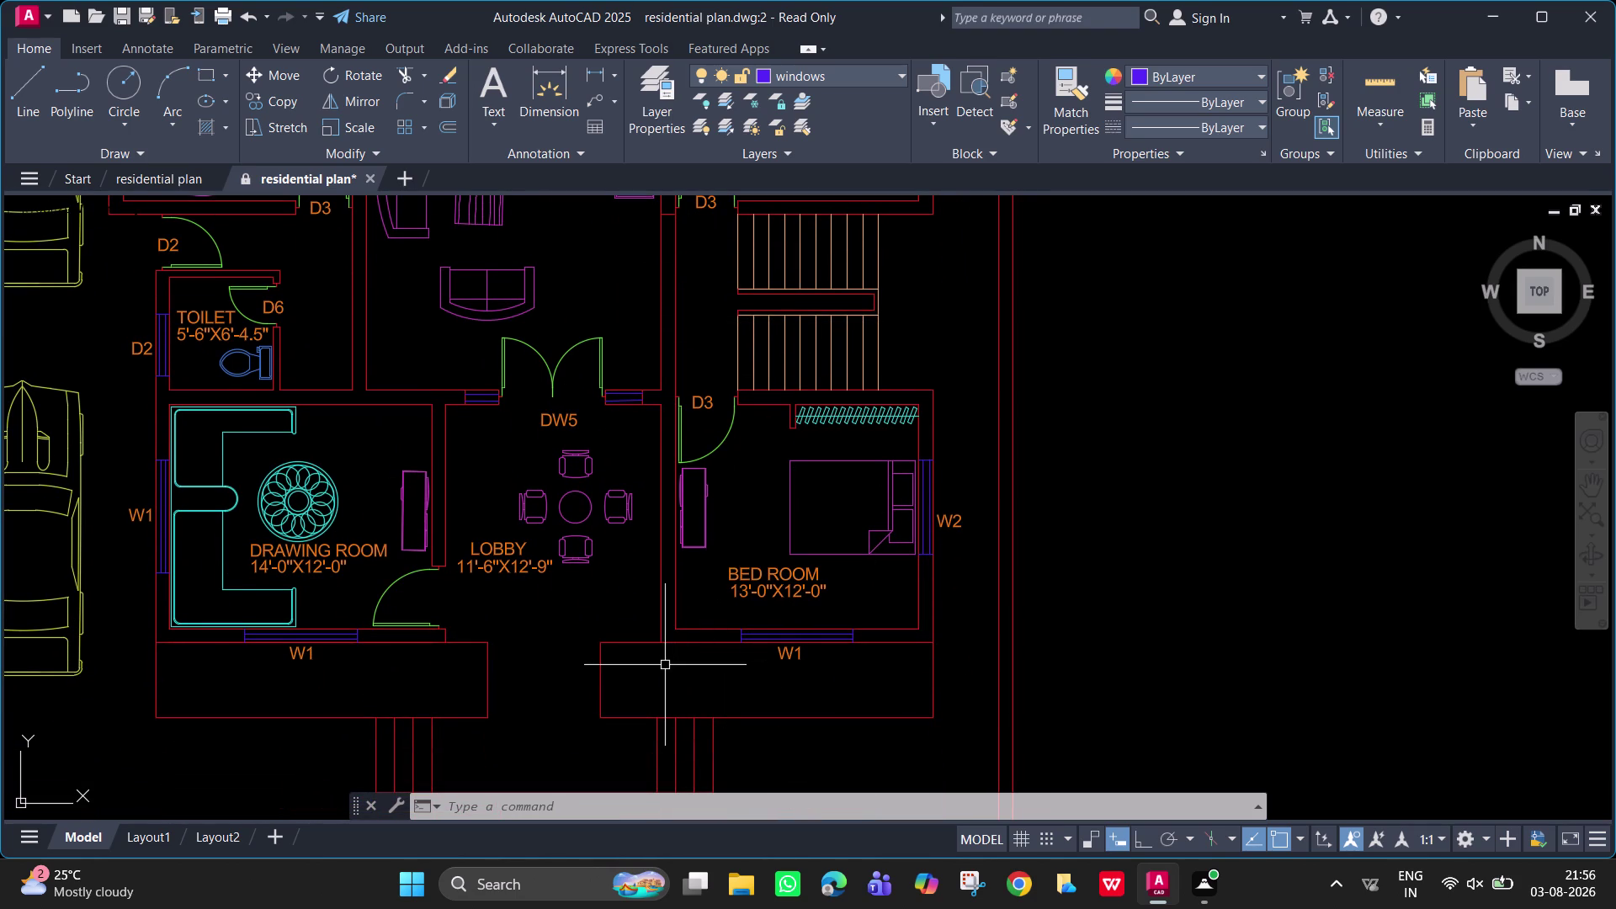
middle_drag(372, 641, 387, 664)
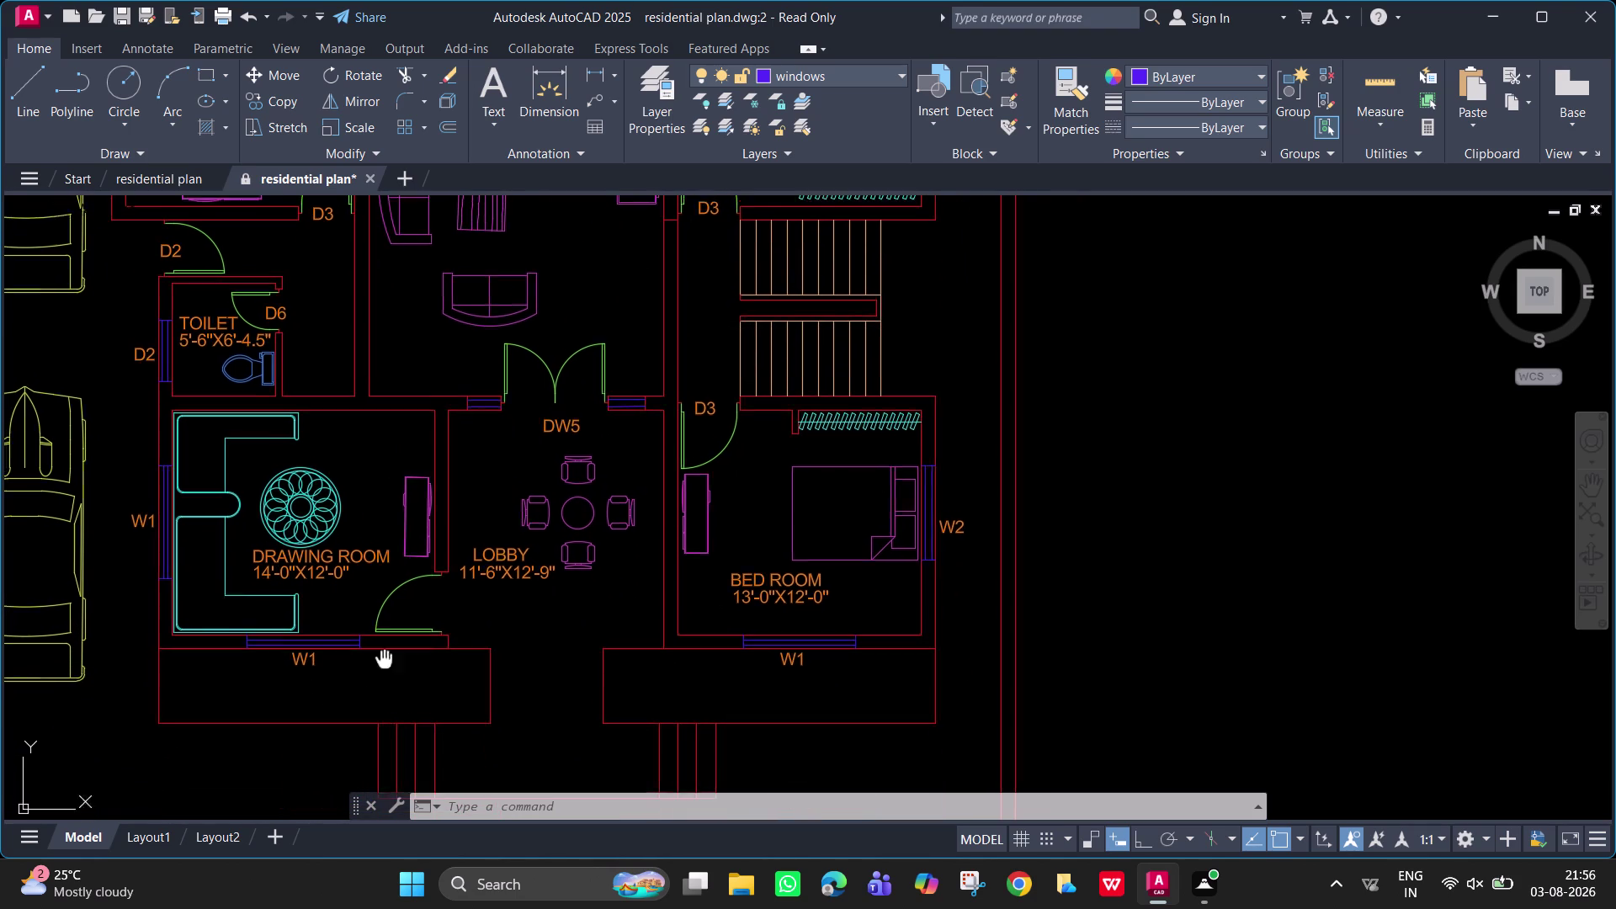
middle_drag(387, 664, 445, 762)
middle_drag(346, 649, 362, 668)
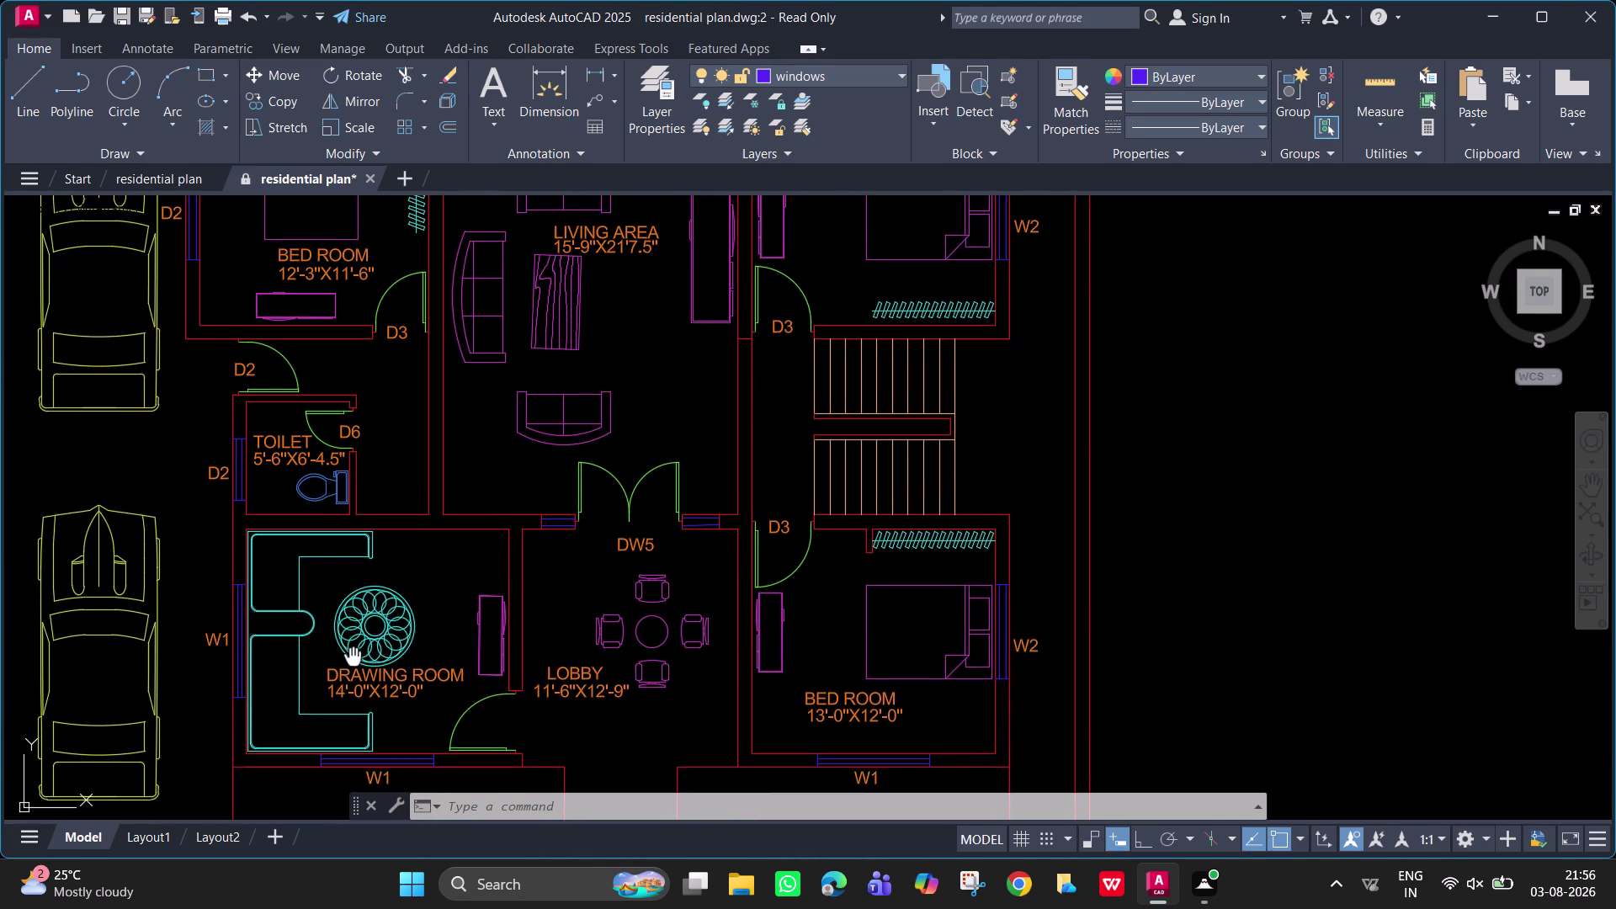
middle_drag(362, 668, 411, 727)
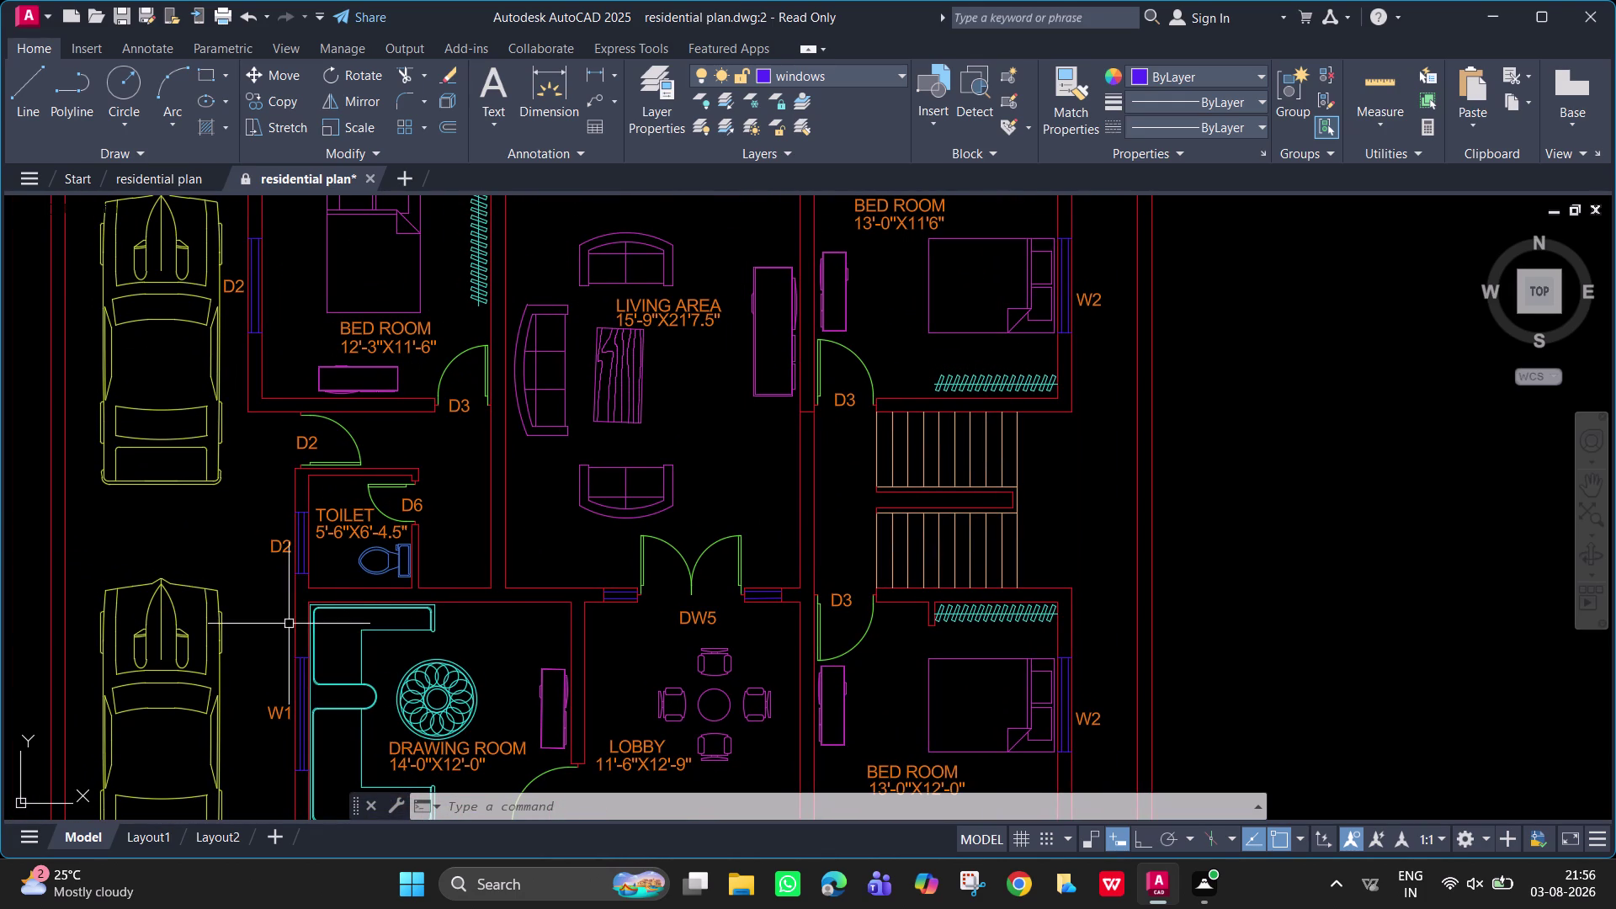
double_click(282, 540)
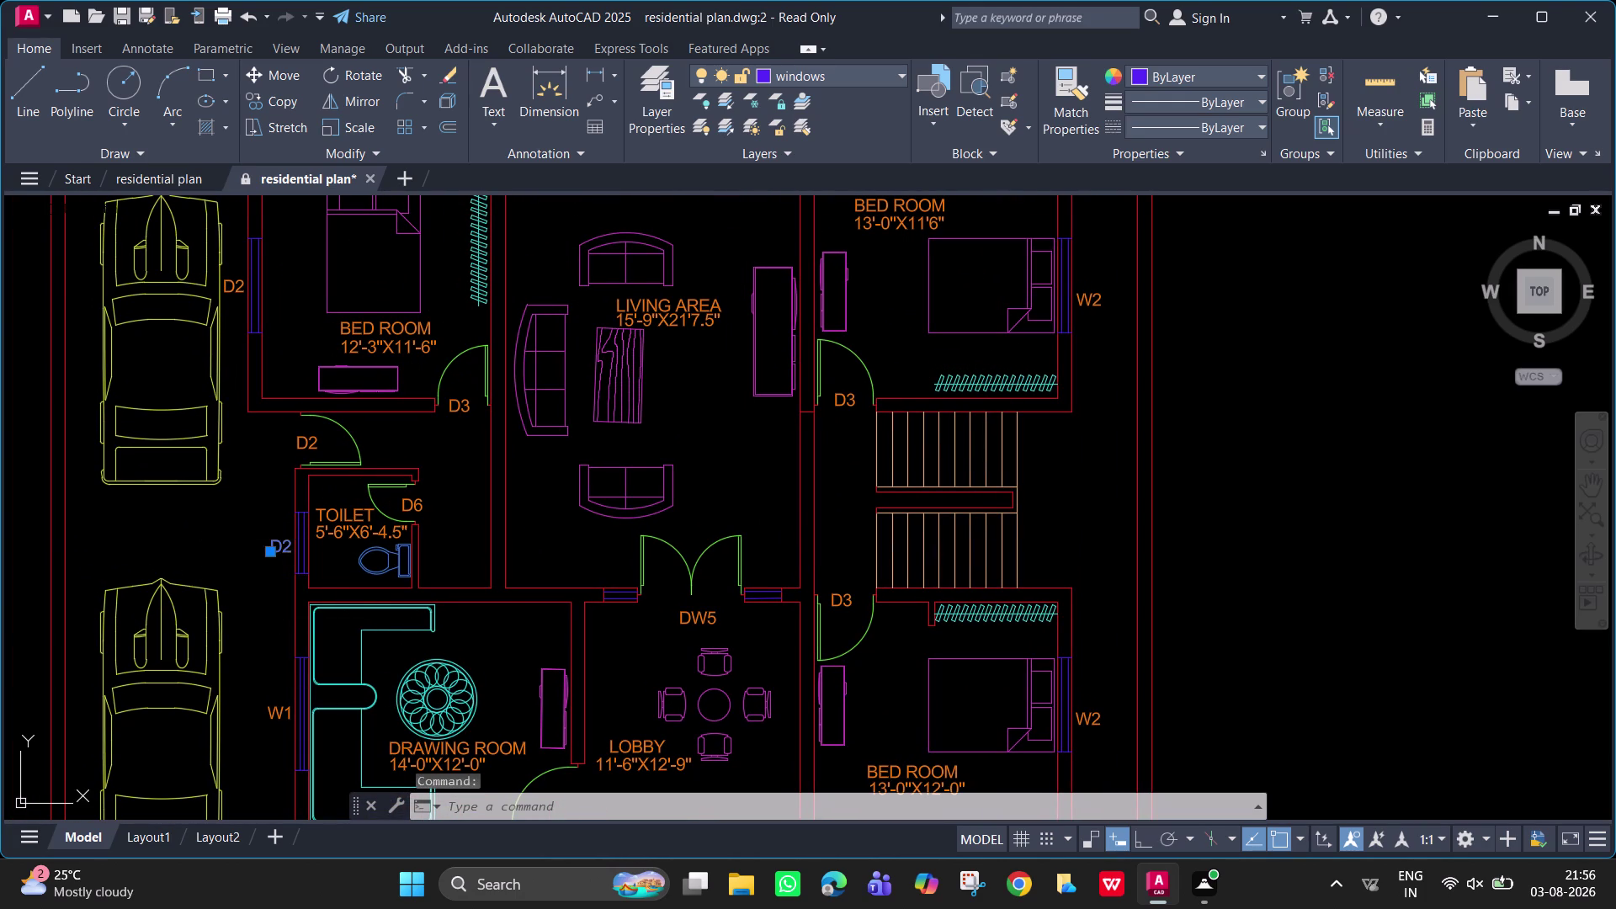
key(BackSpace)
key(v)
key(Return)
key(Return)
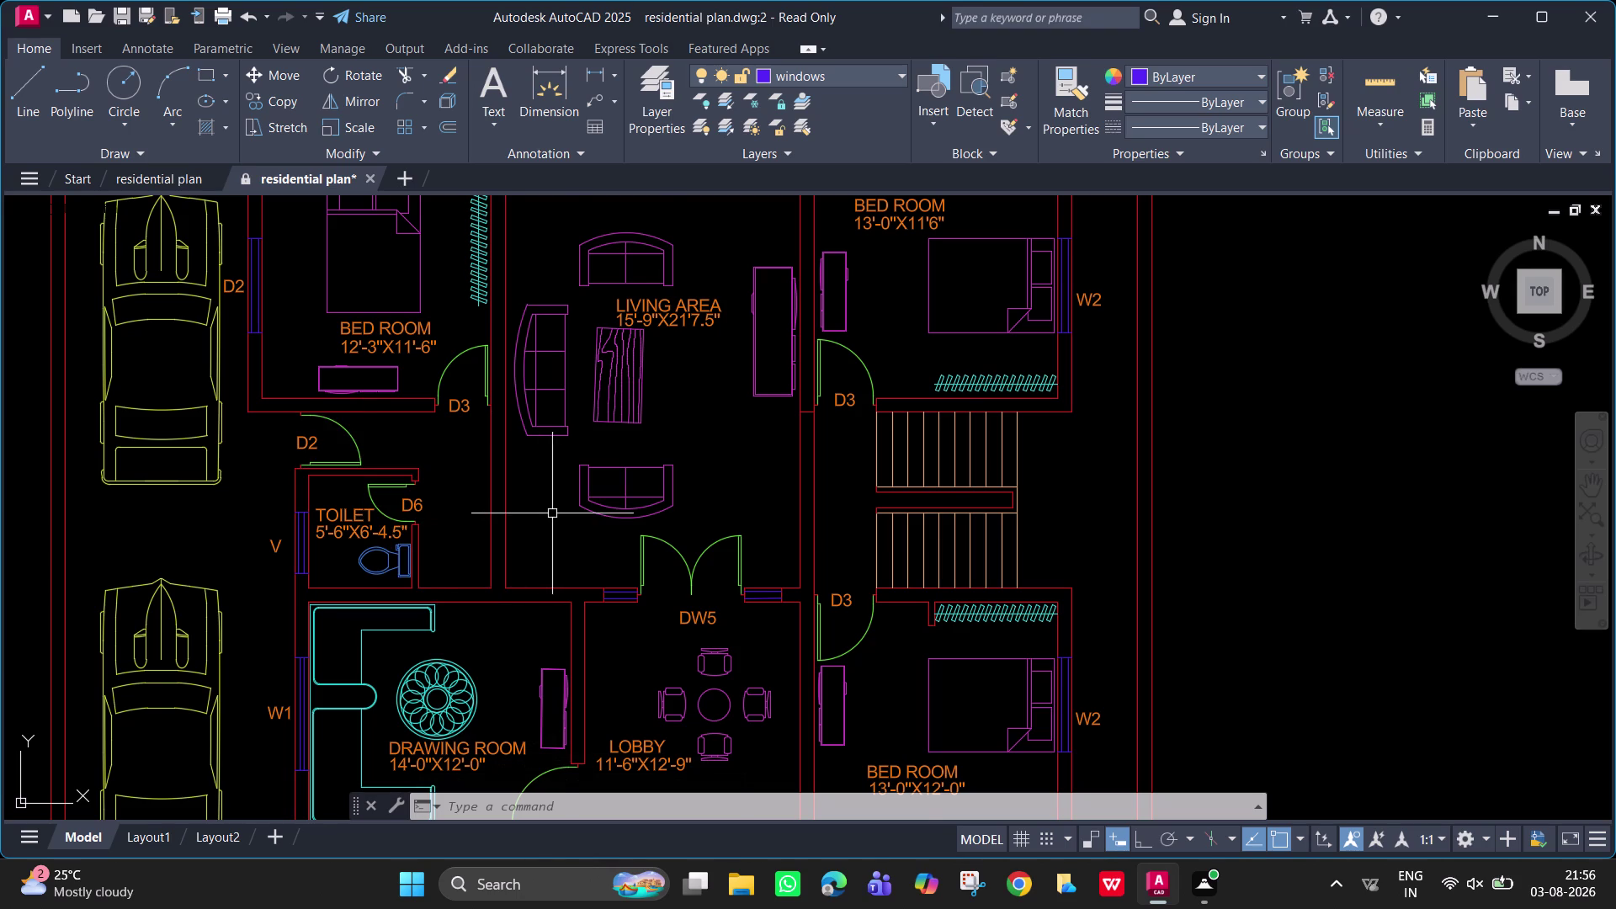
Zoom out over the whole plan and open Layer Properties instead of a linear dimension.
scroll(down, 3)
scroll(up, 3)
scroll(down, 3)
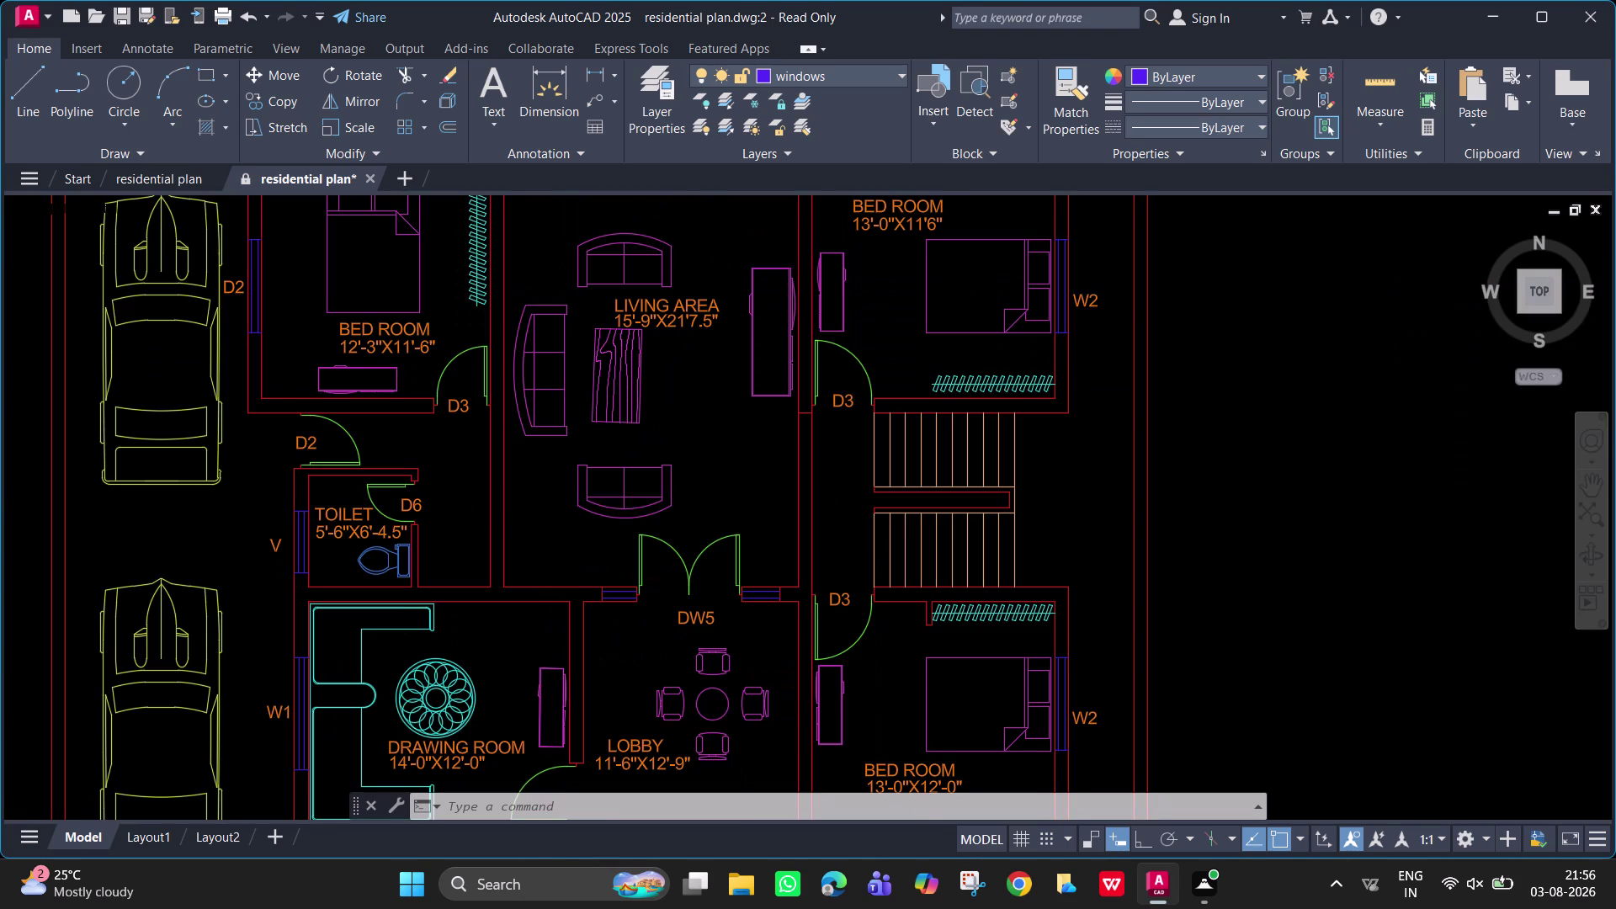
middle_drag(552, 513, 742, 580)
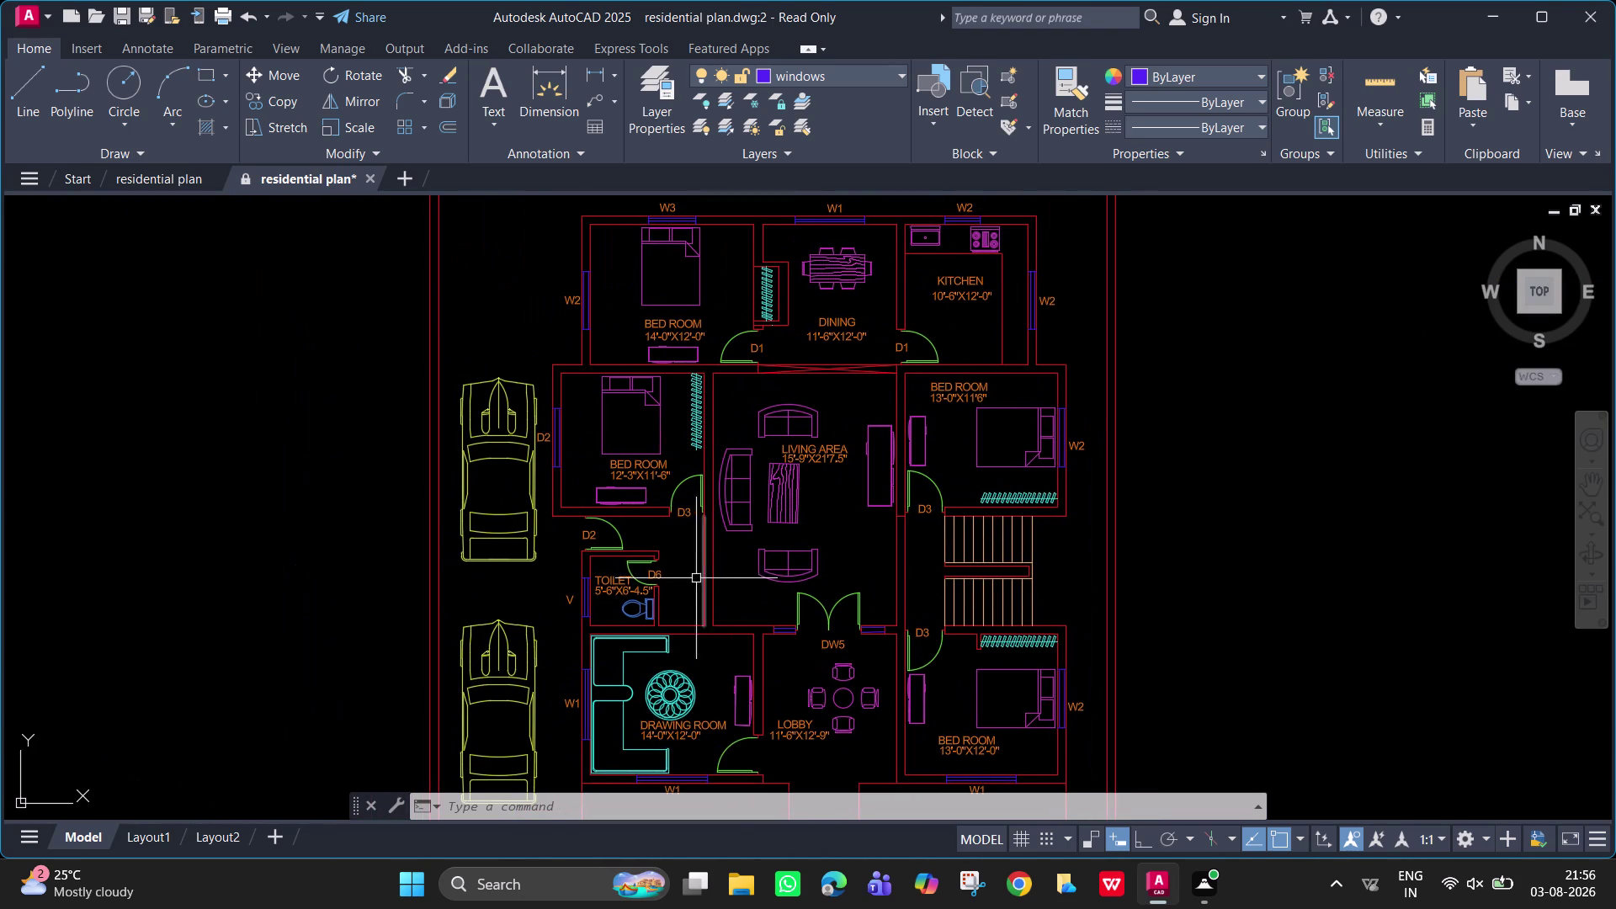
middle_drag(650, 467, 635, 632)
scroll(down, 3)
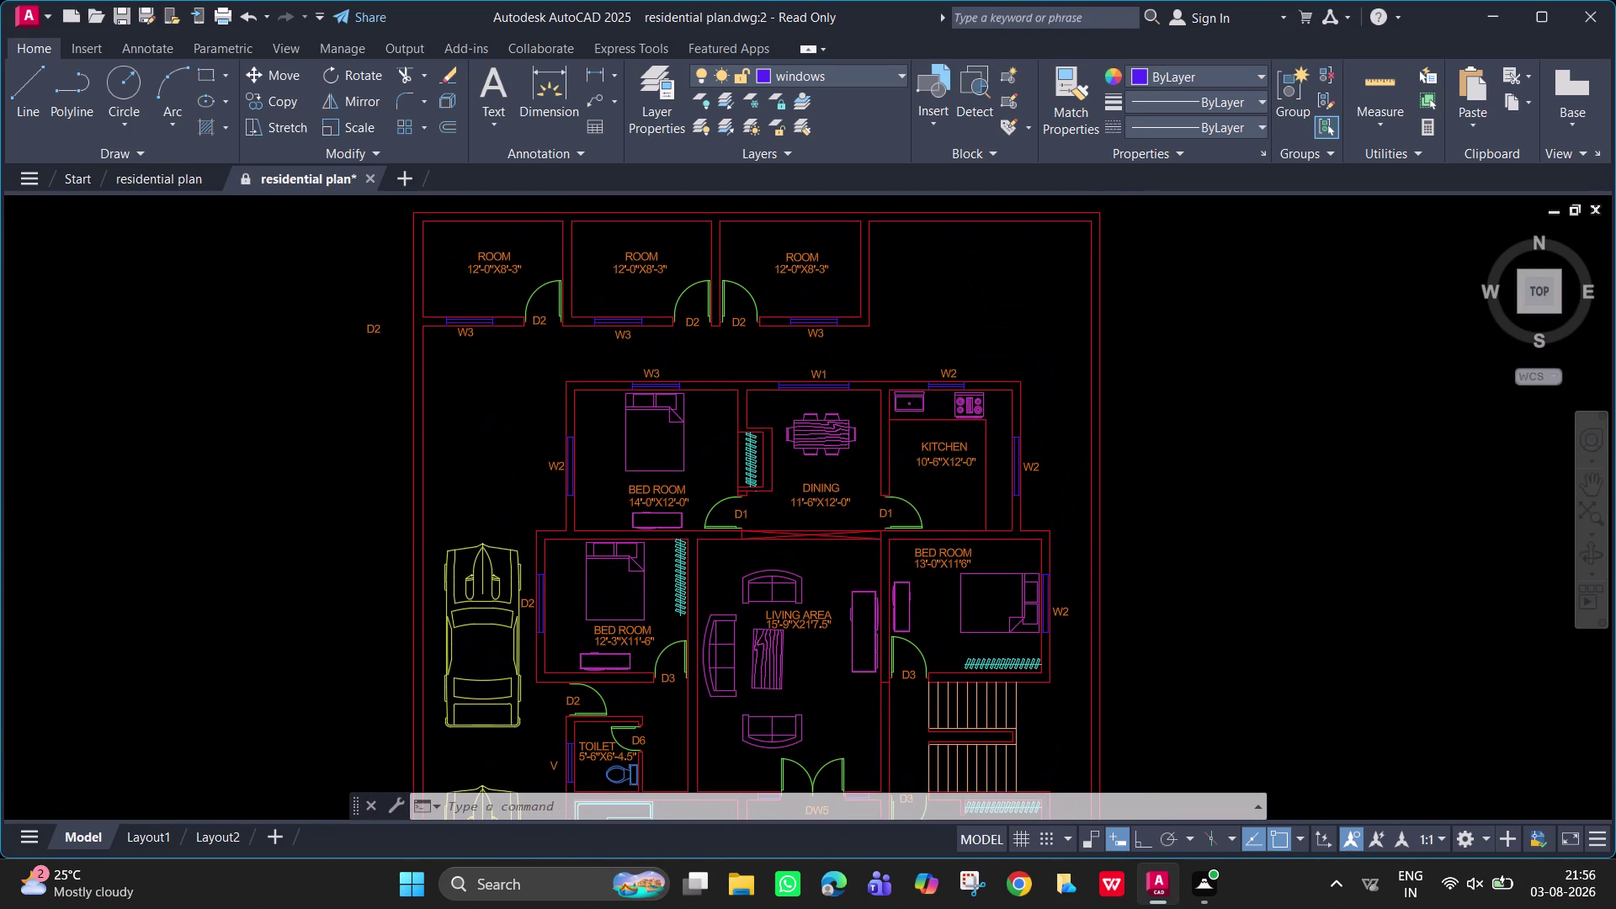
scroll(up, 3)
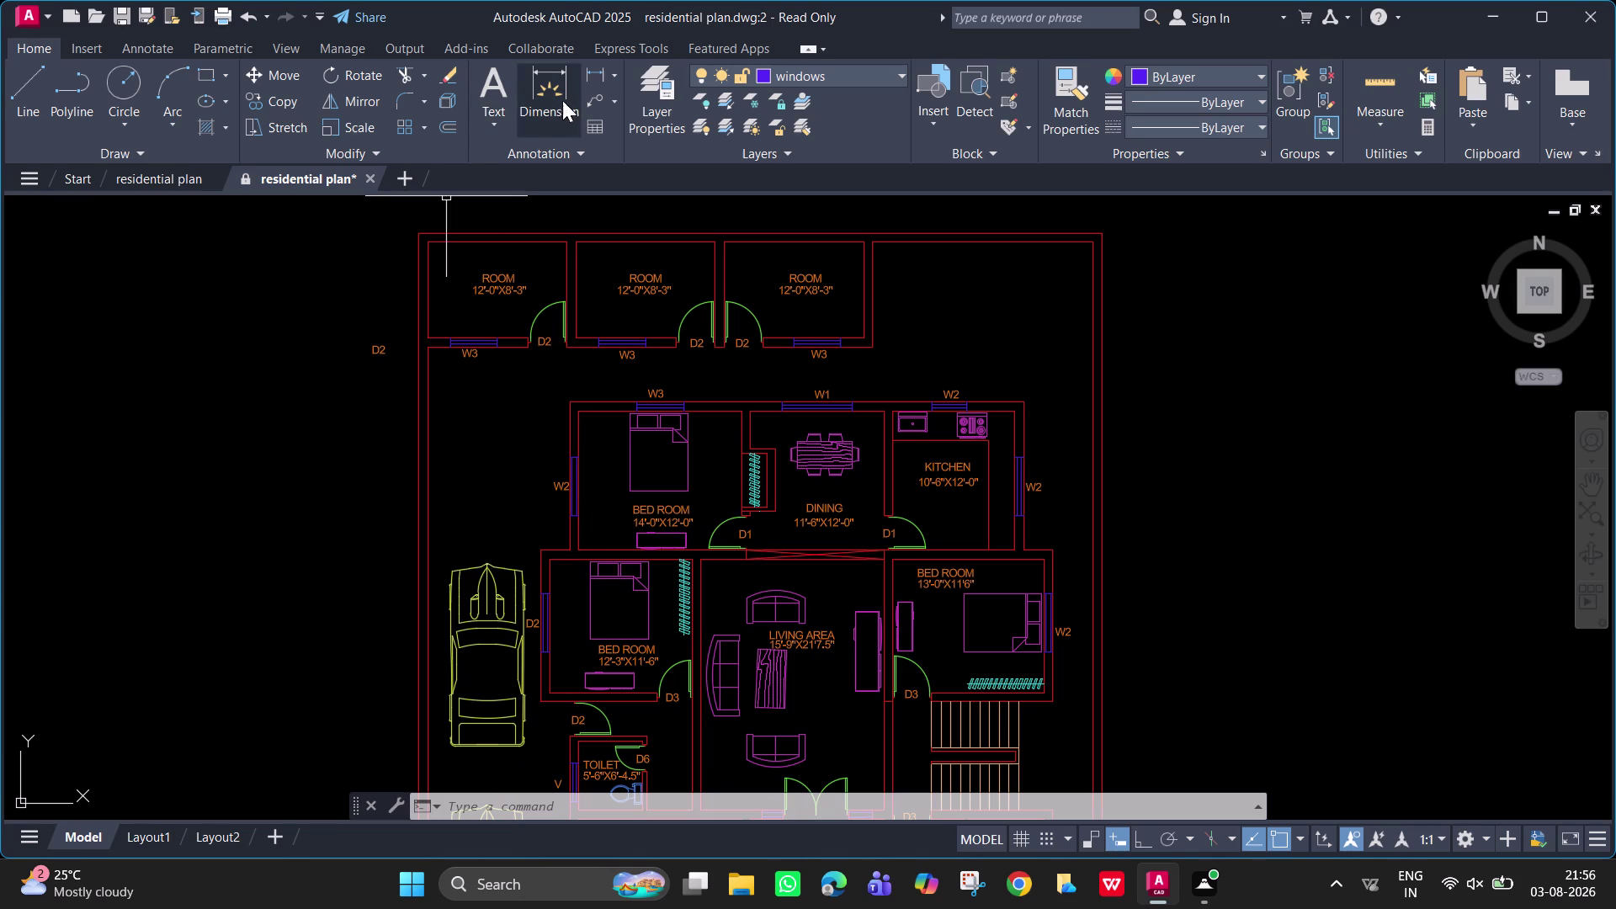
click(592, 78)
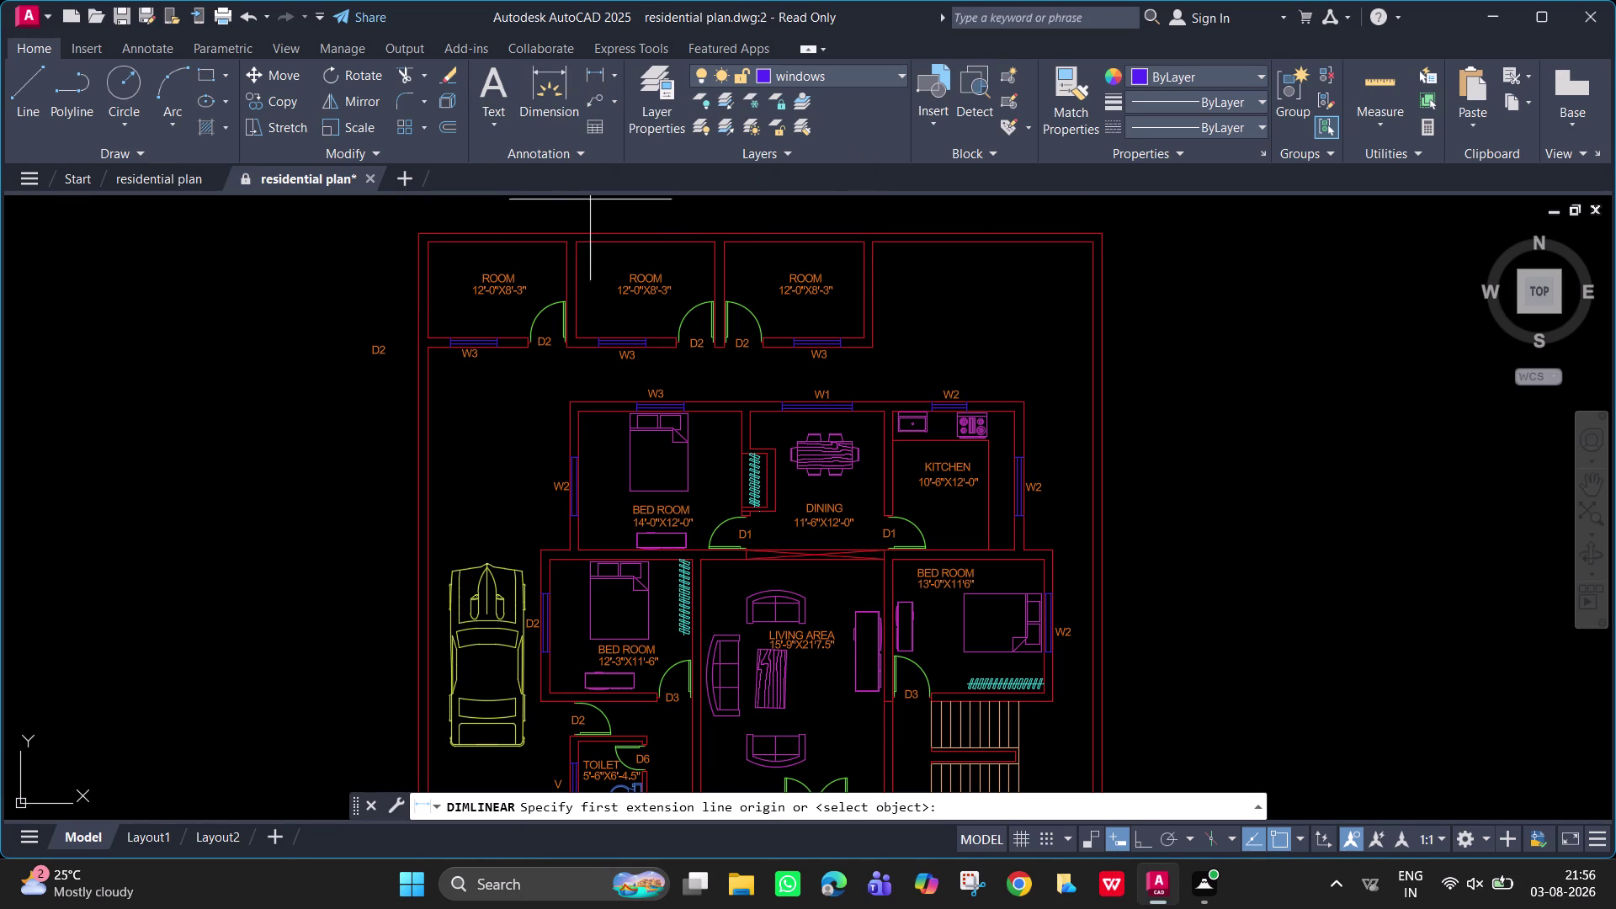
click(664, 86)
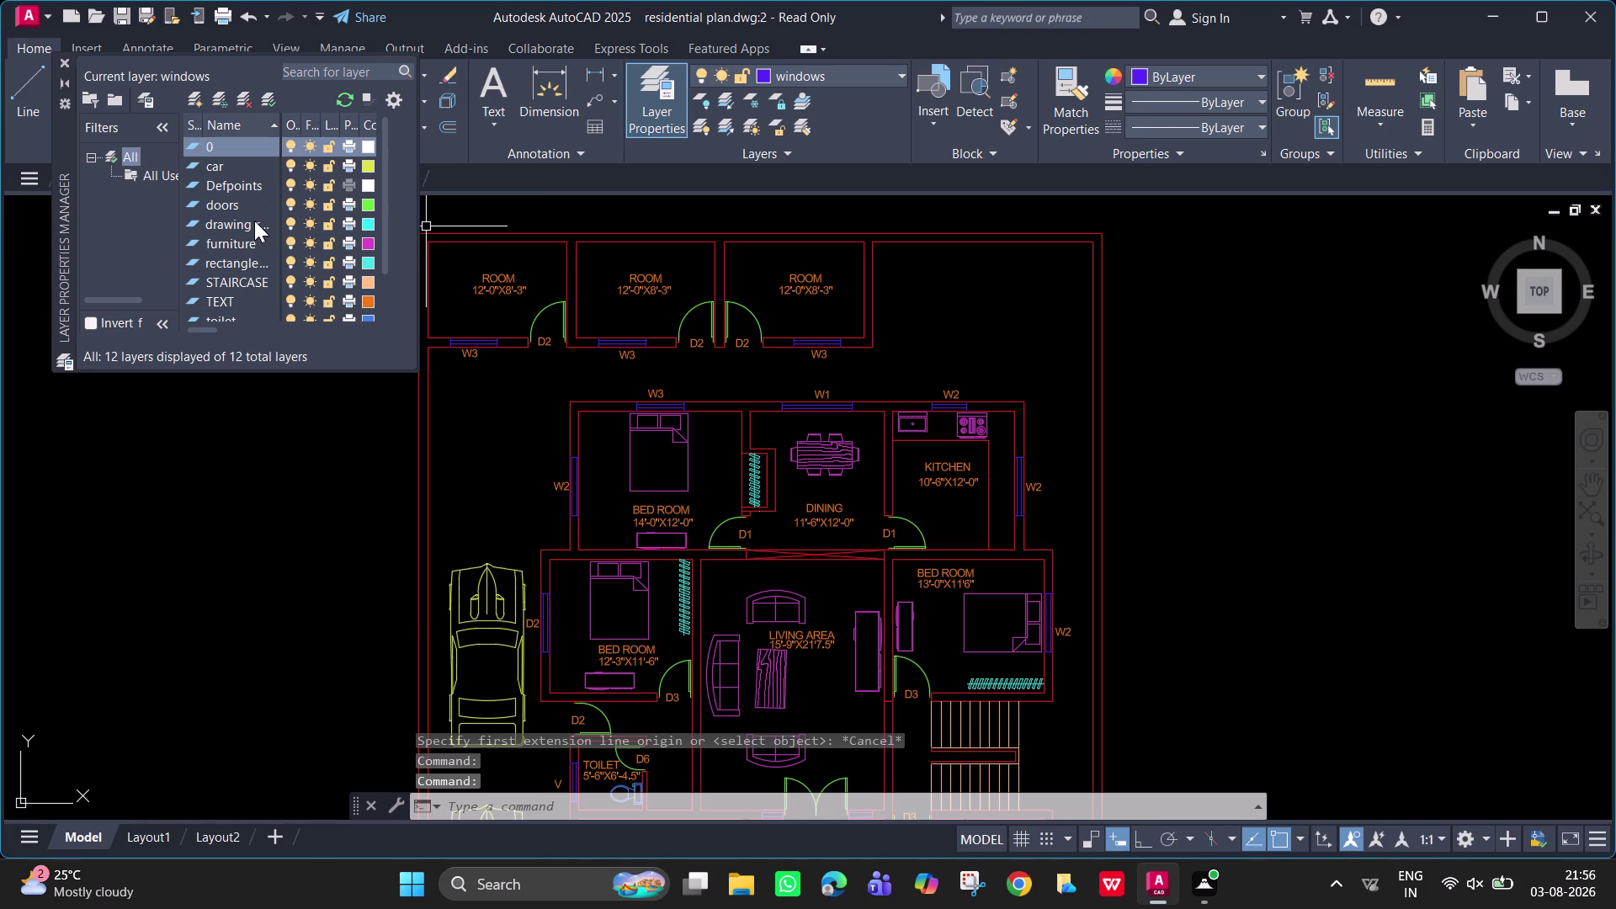
Create a new layer named DIMENSIONS and begin choosing its colour.
scroll(down, 3)
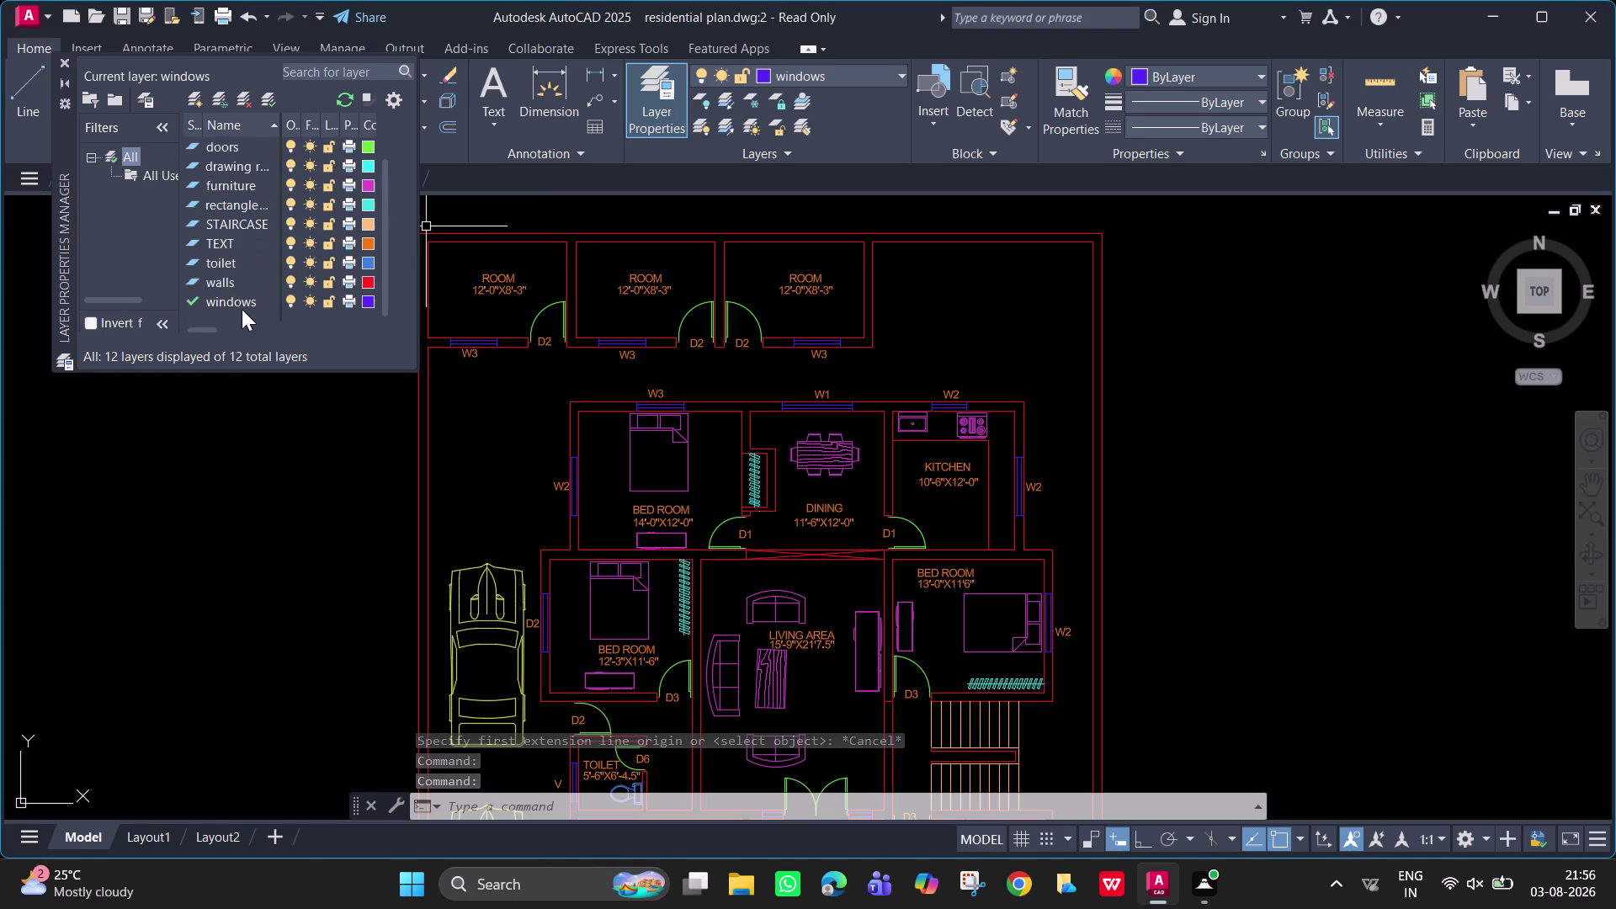
scroll(up, 3)
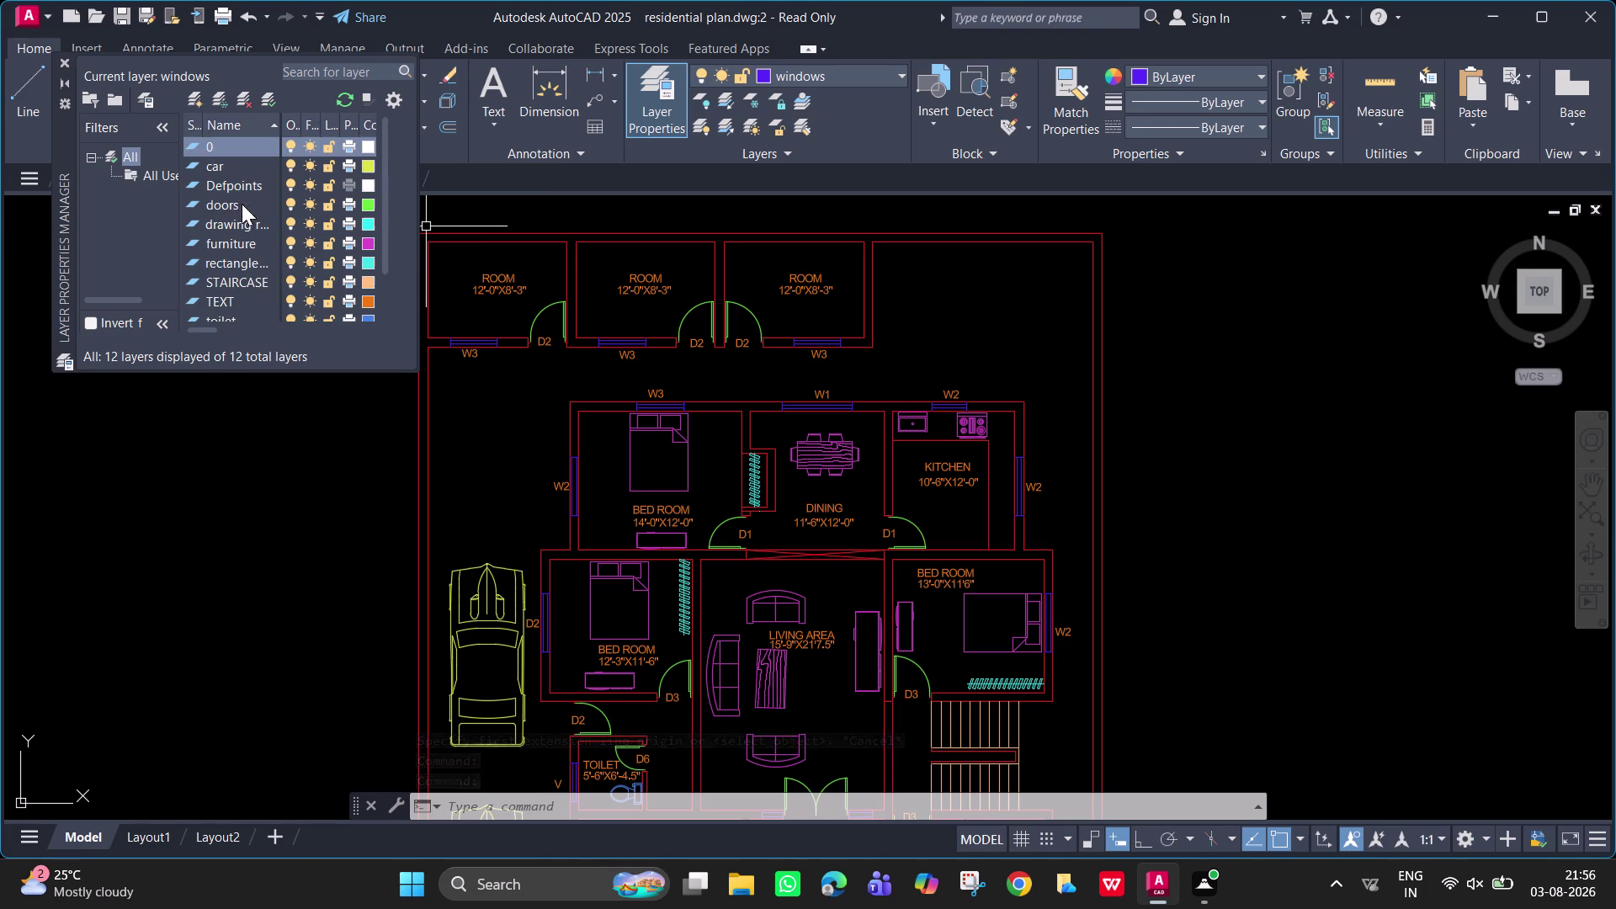
click(198, 99)
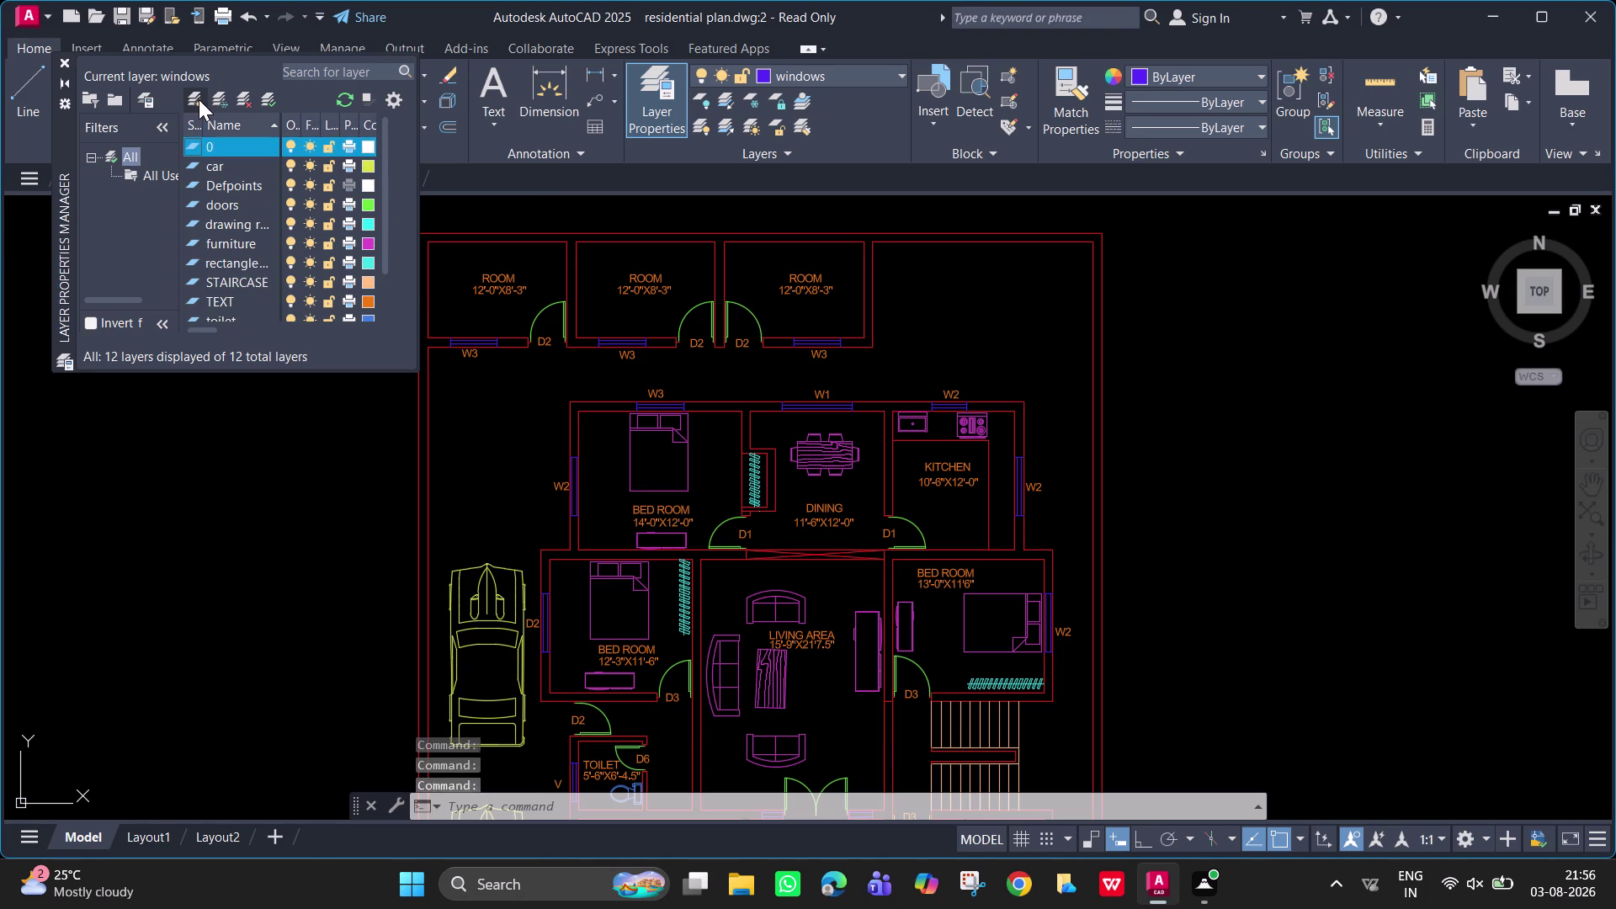
key(BackSpace)
key(d)
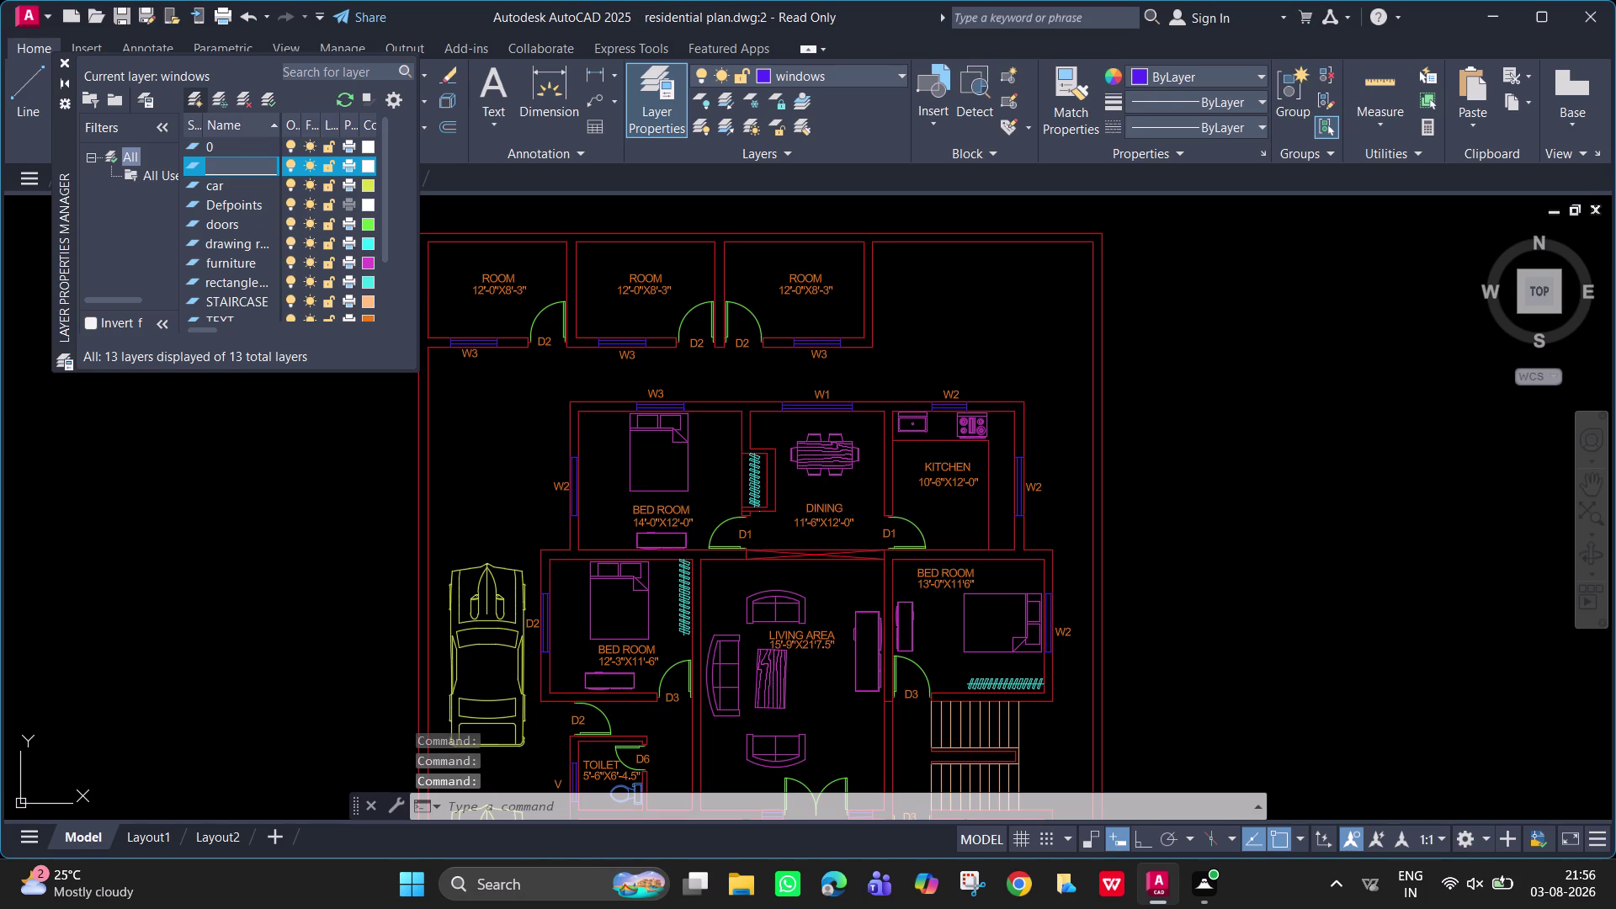
text(IME)
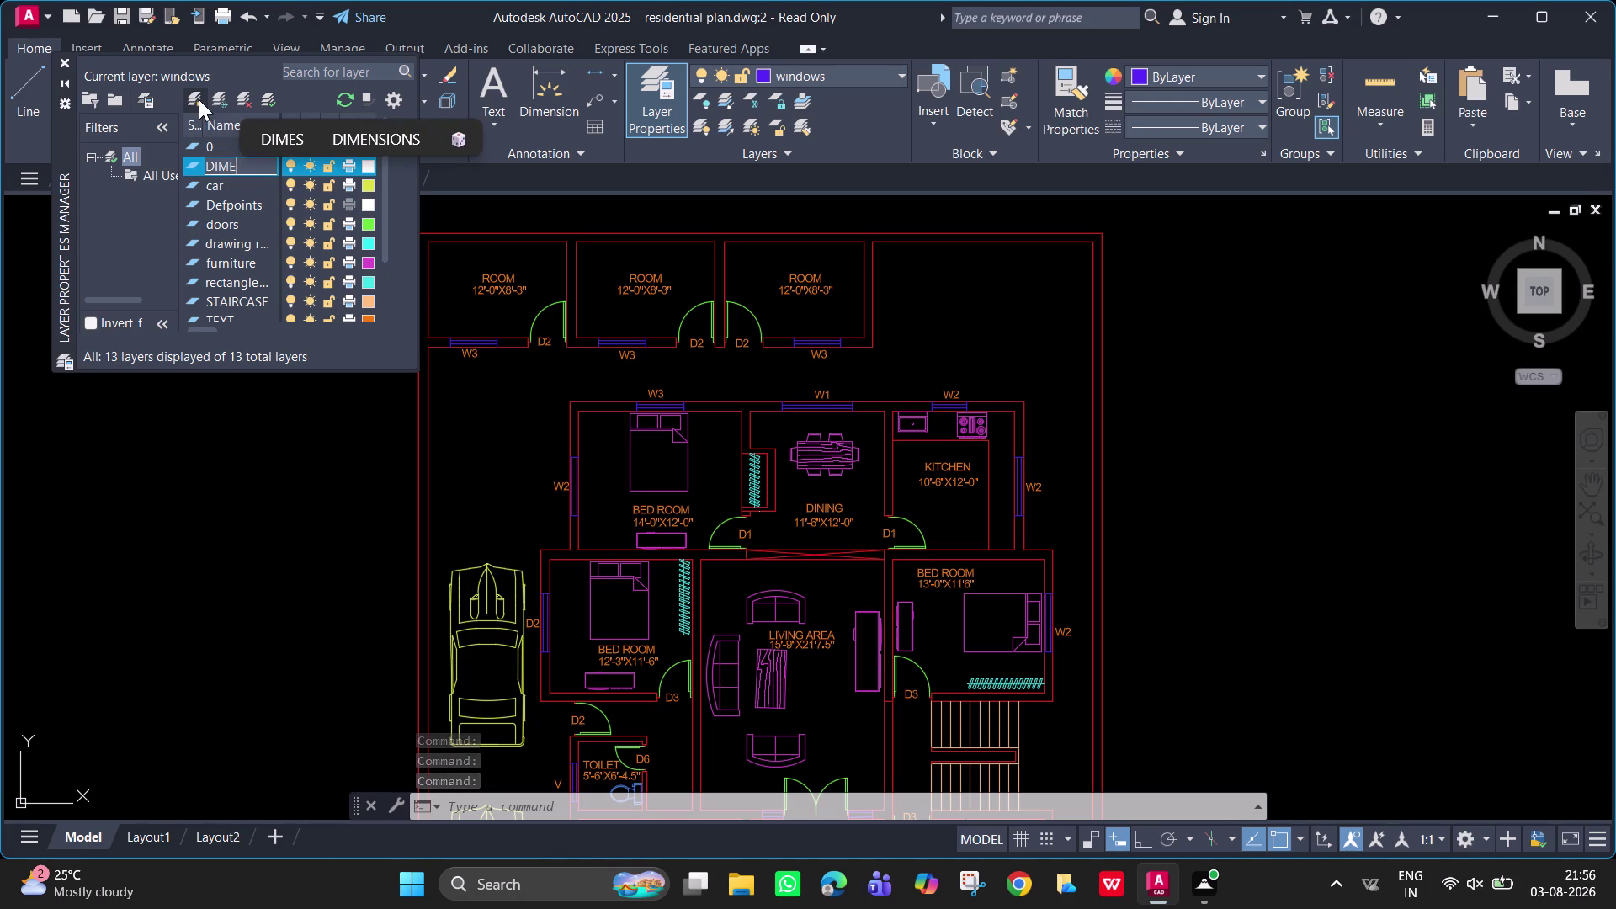
text(NSION)
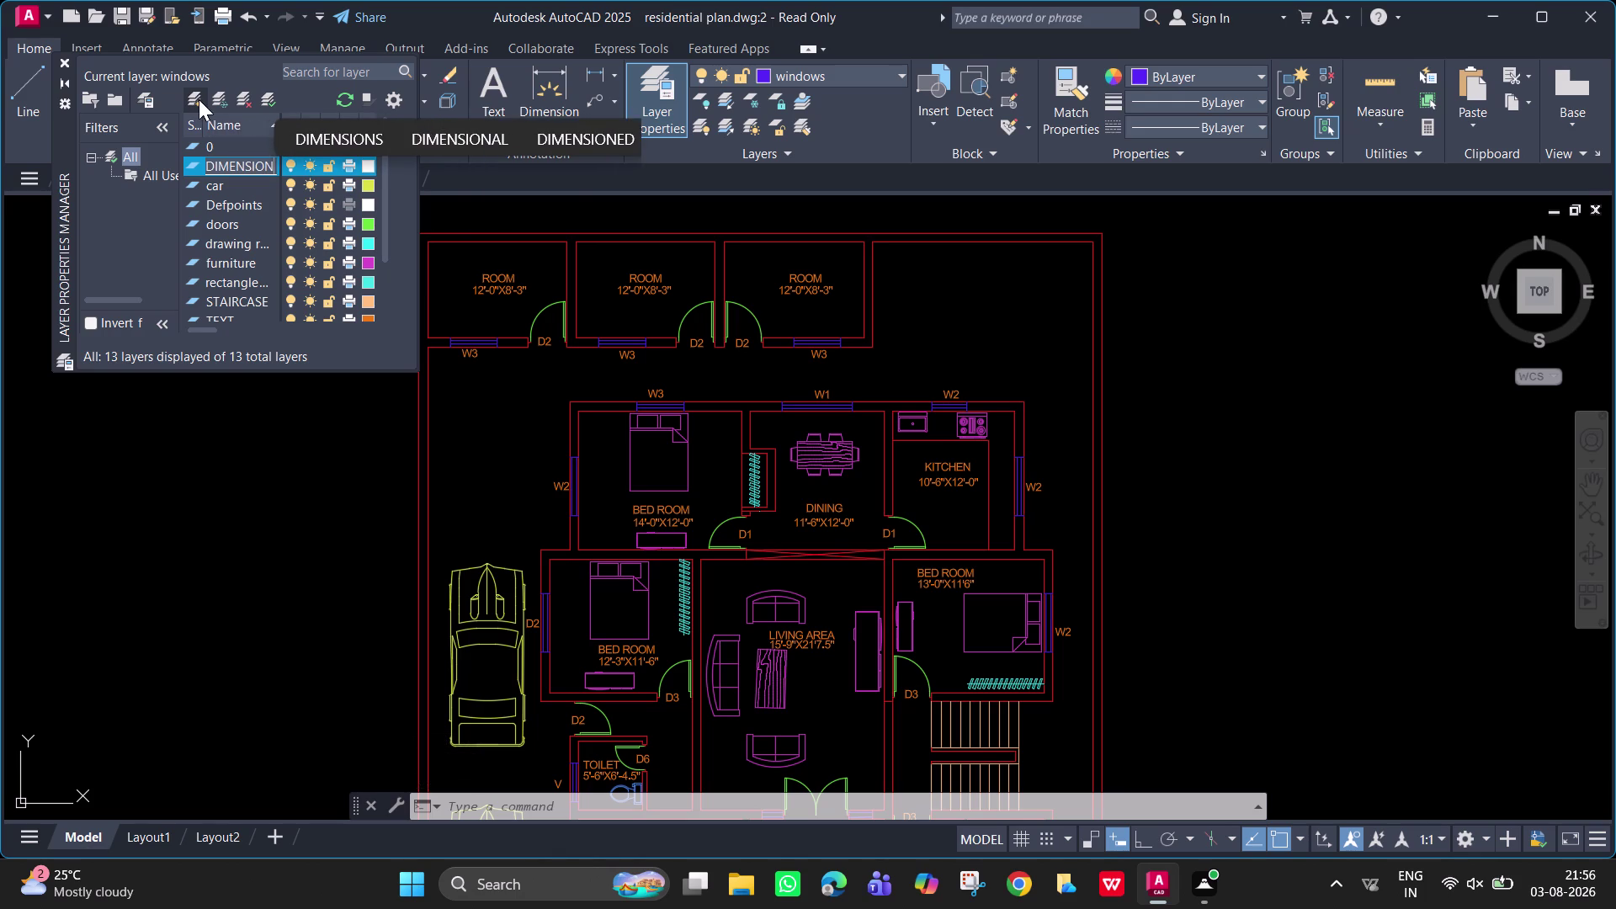
text(S)
key(Return)
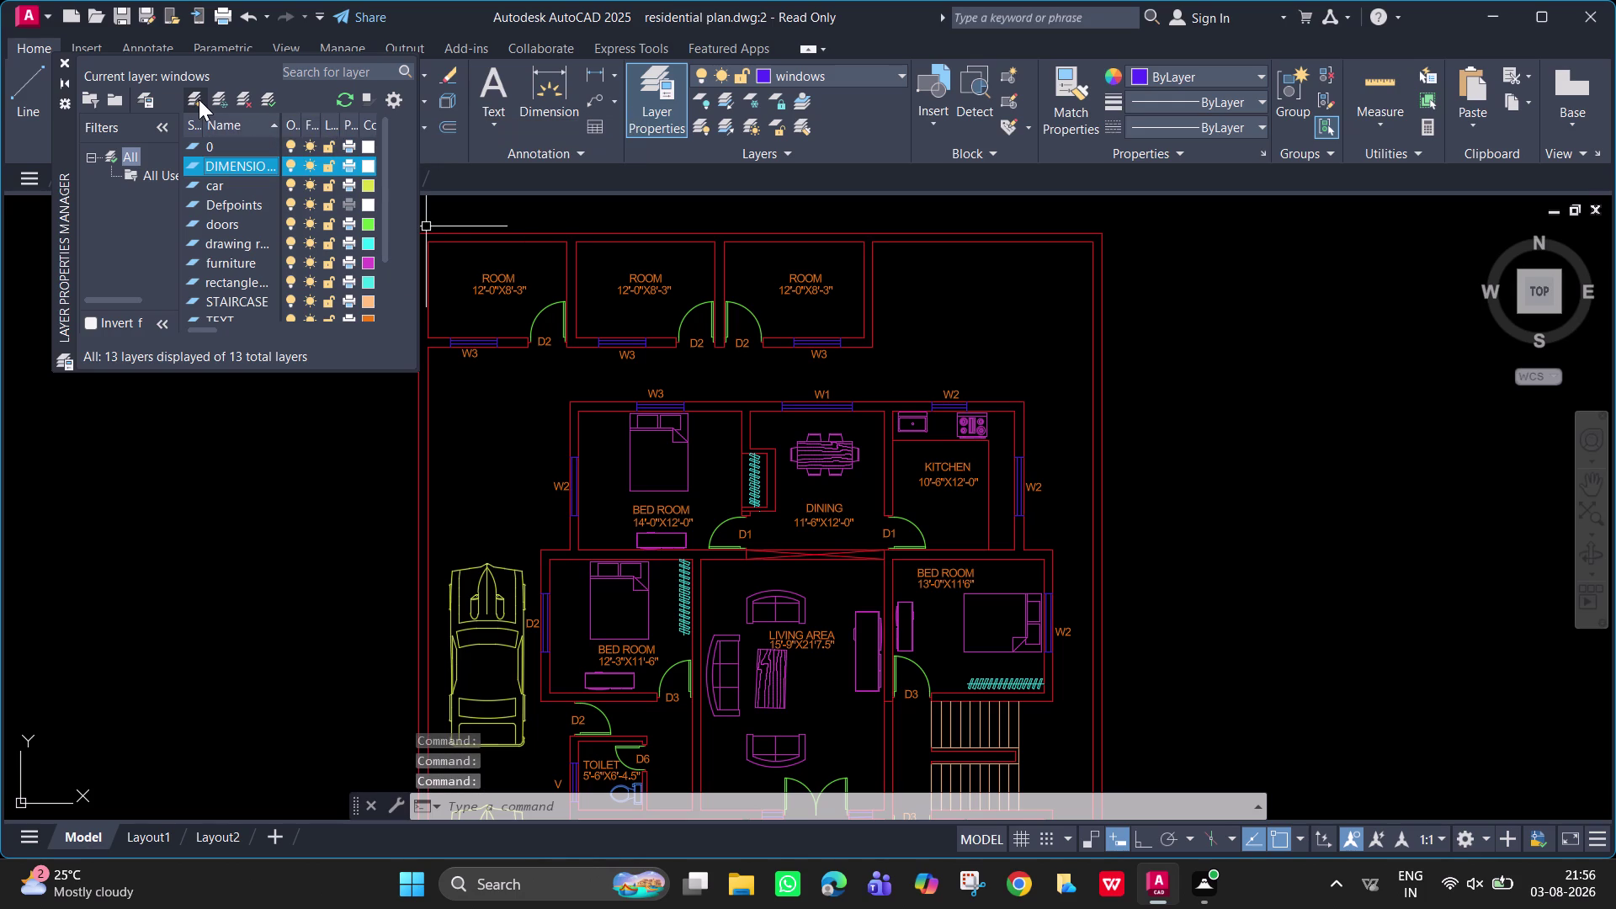
click(369, 167)
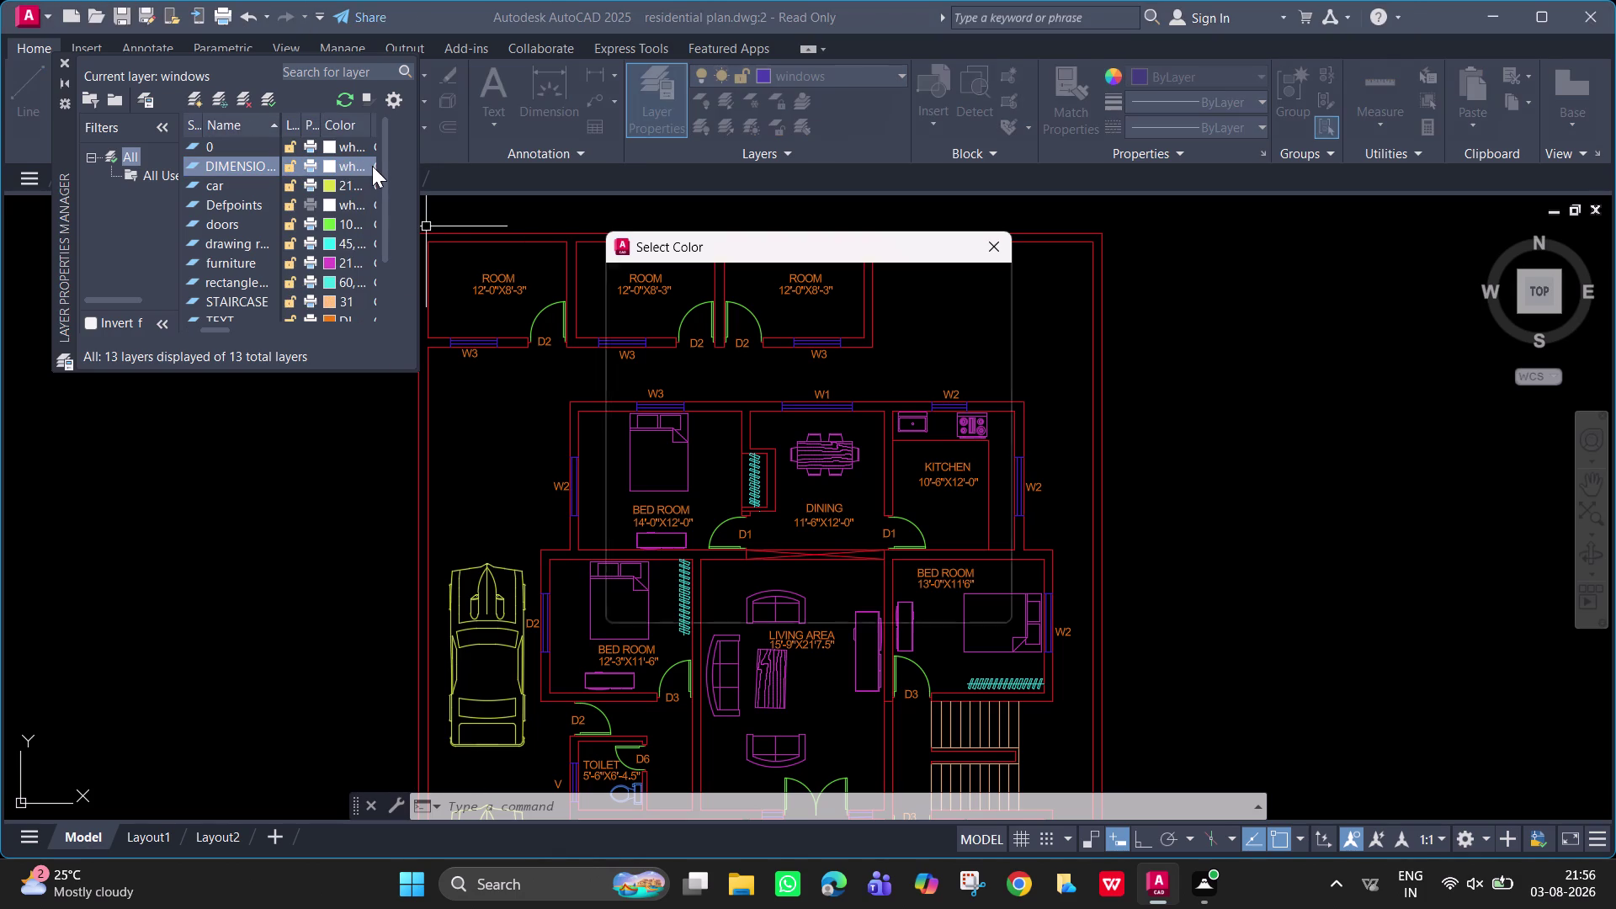
Assign index colour 64 to DIMENSIONS, close Layer Properties and show the layer list.
click(720, 341)
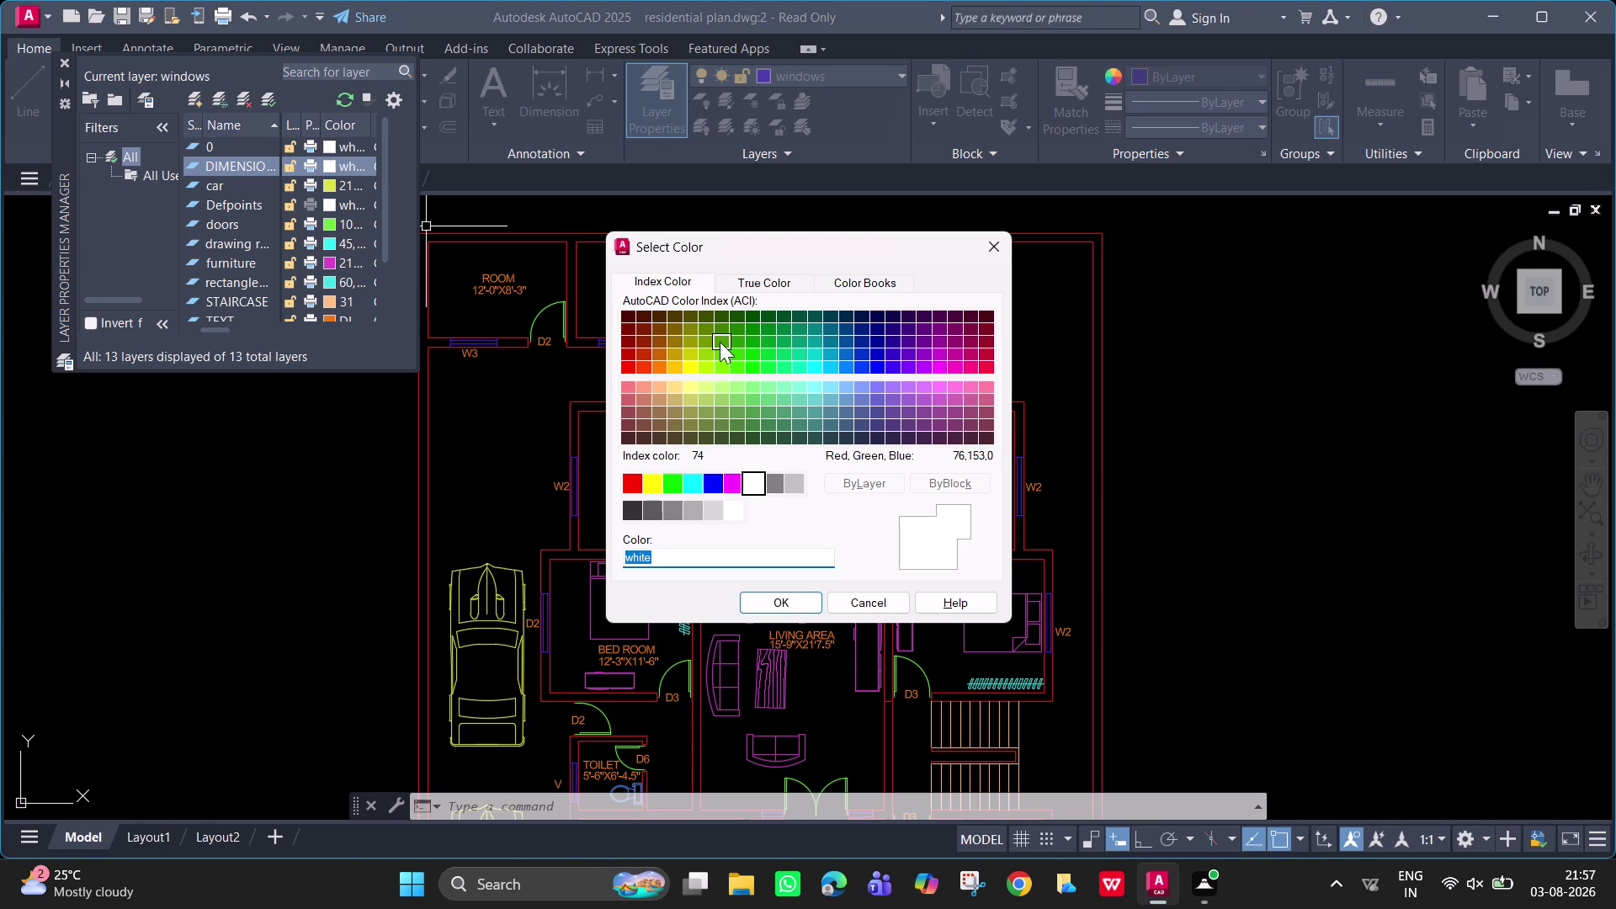
click(710, 341)
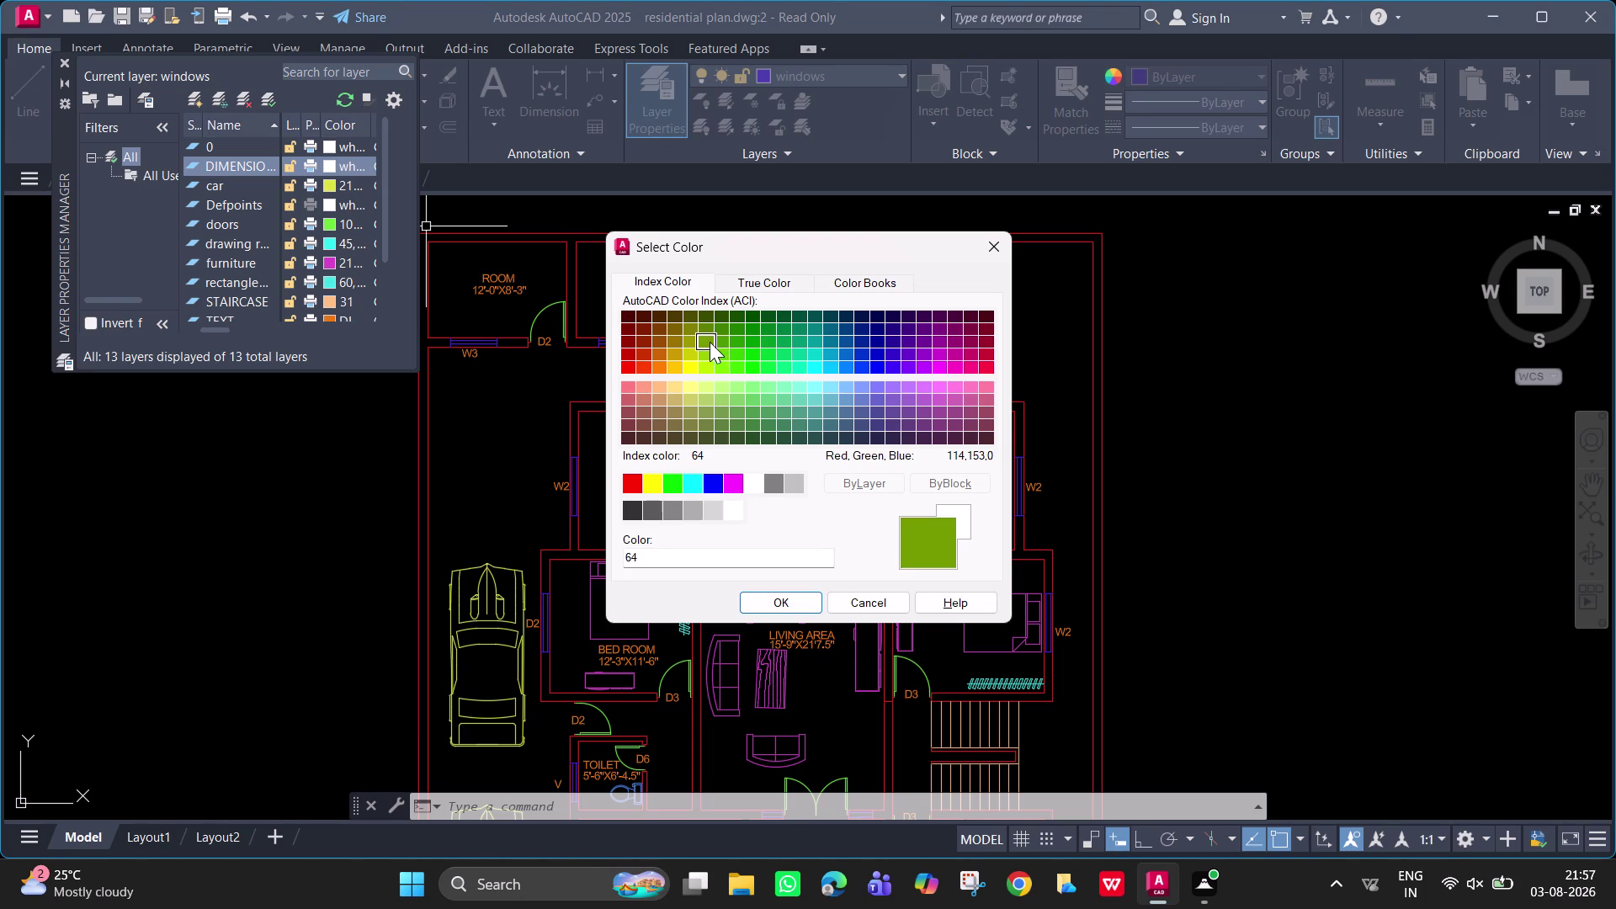
click(758, 611)
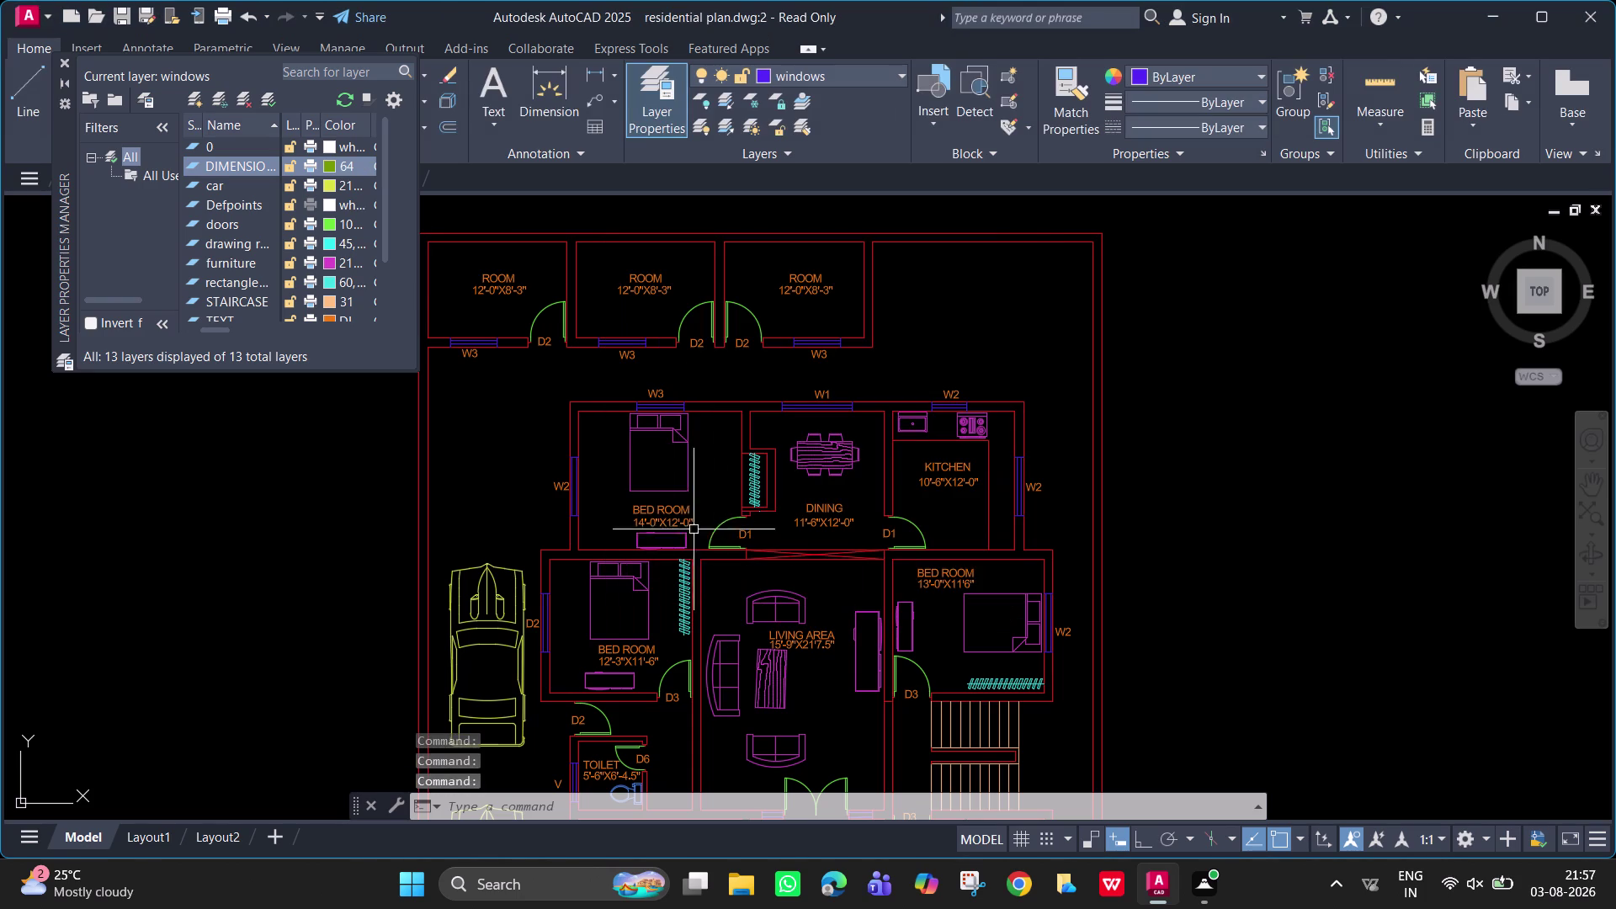
click(62, 61)
click(795, 78)
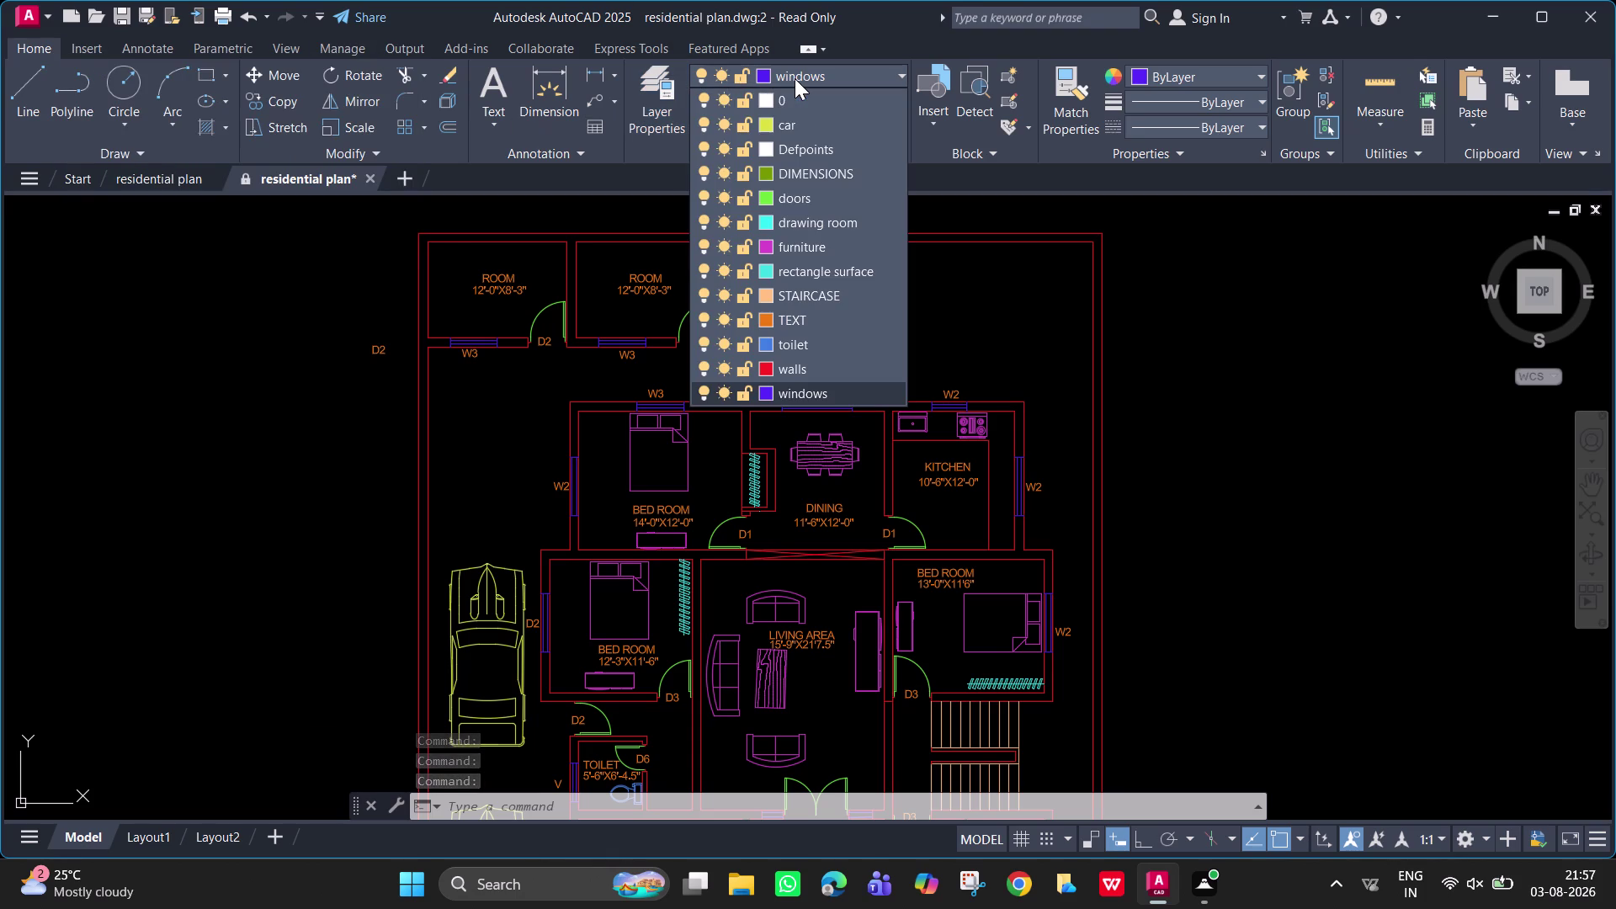
Make DIMENSIONS current, place the 12'-3" dimension above the bedroom, then enter D.
click(797, 181)
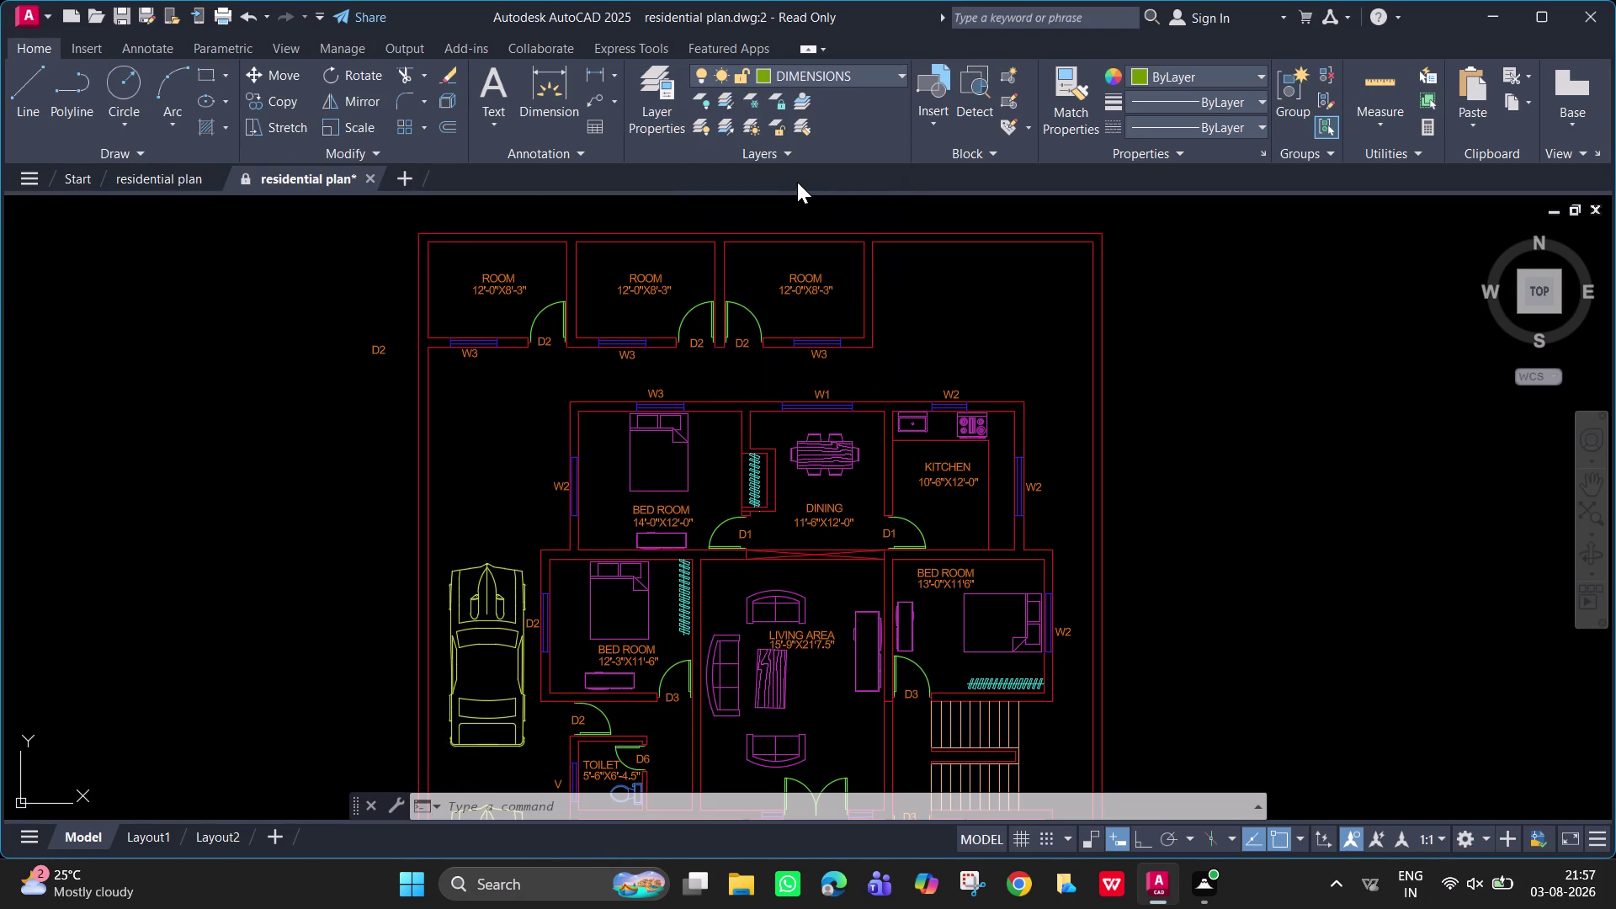
click(589, 78)
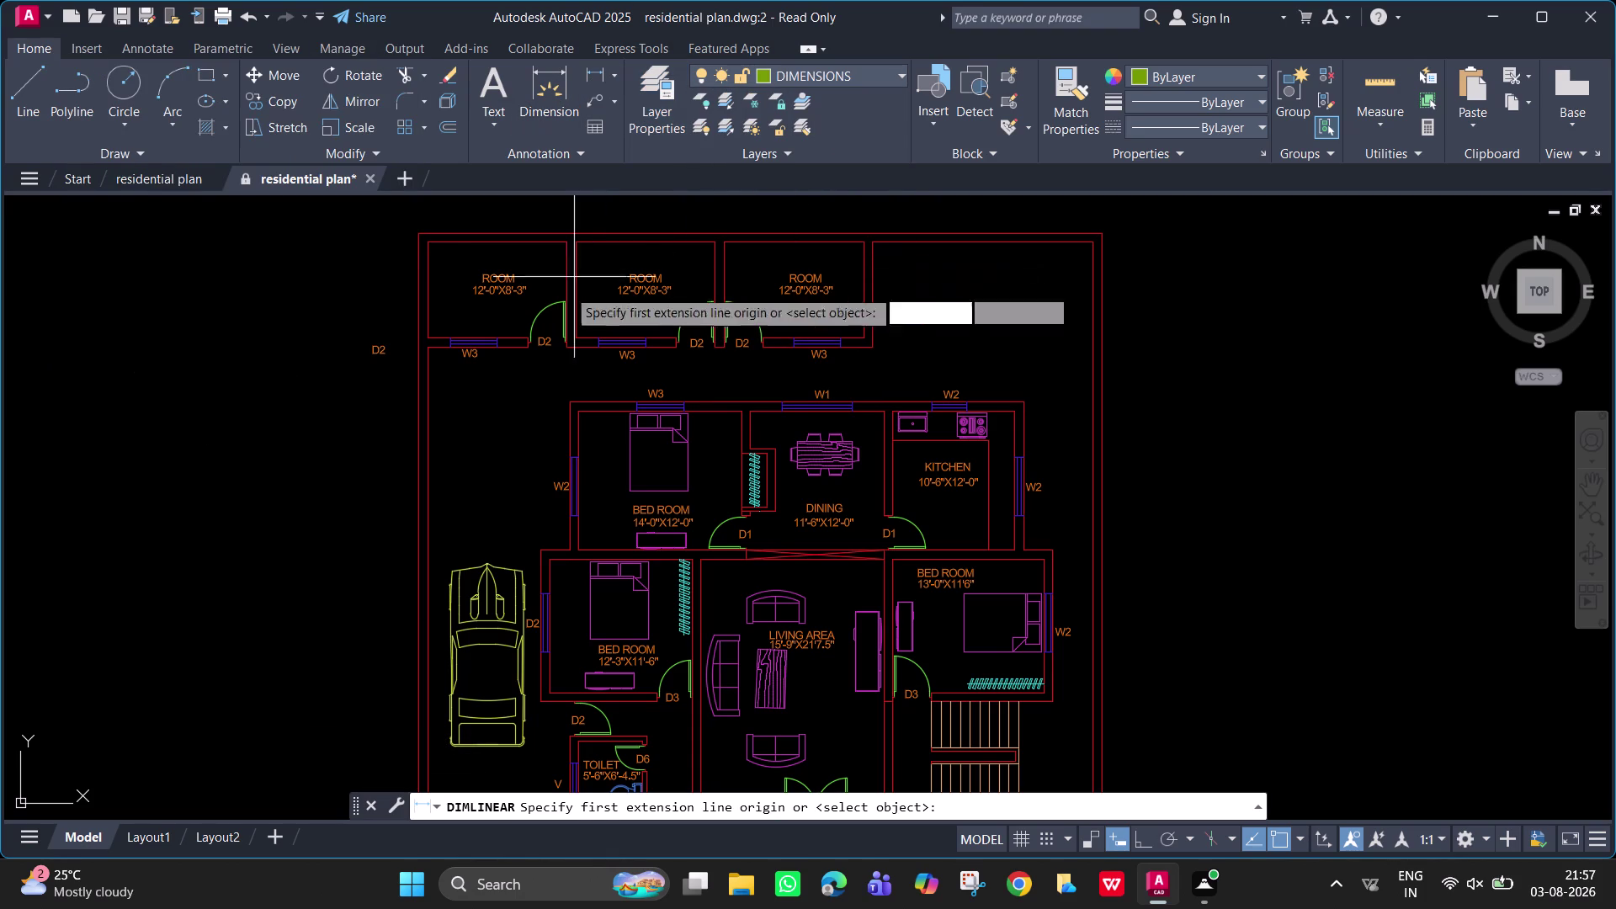
click(569, 419)
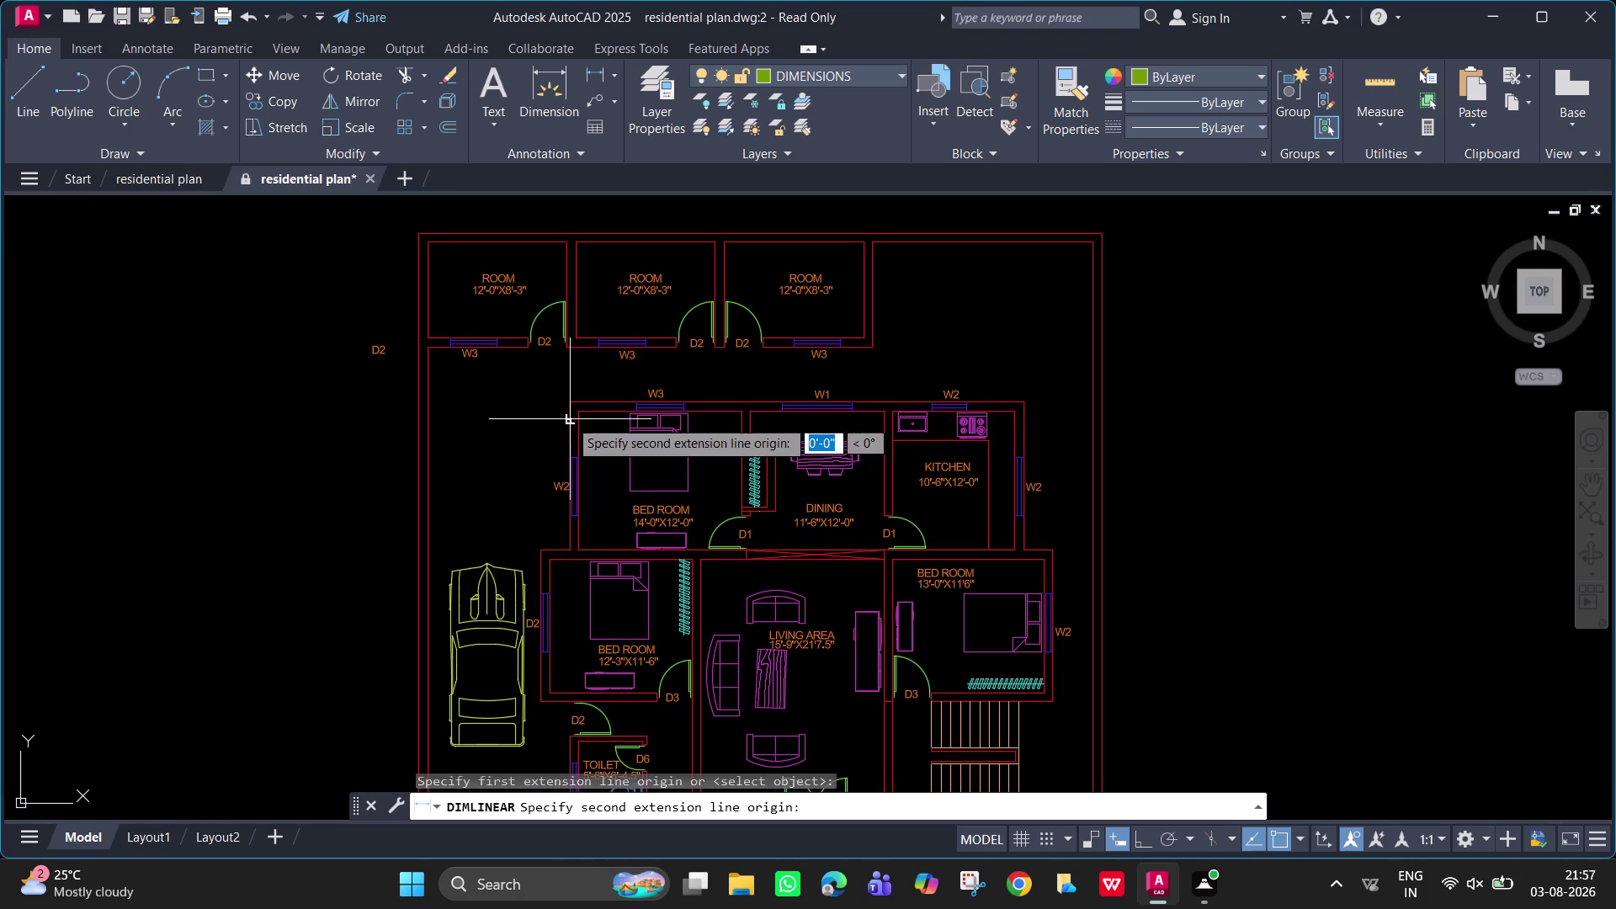
click(428, 423)
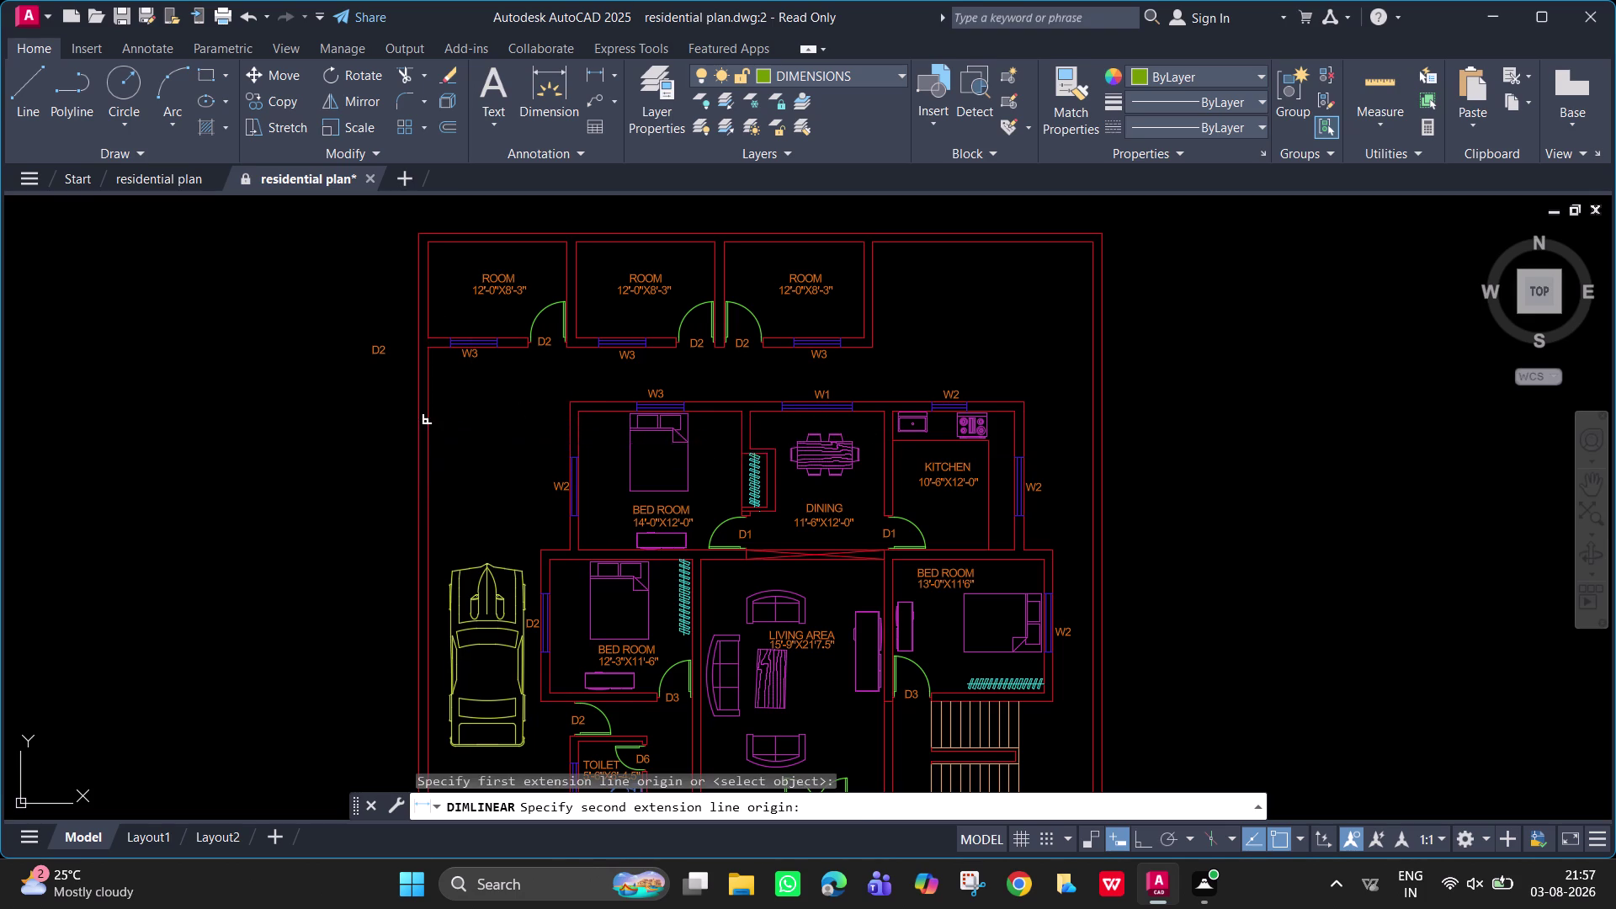
scroll(up, 3)
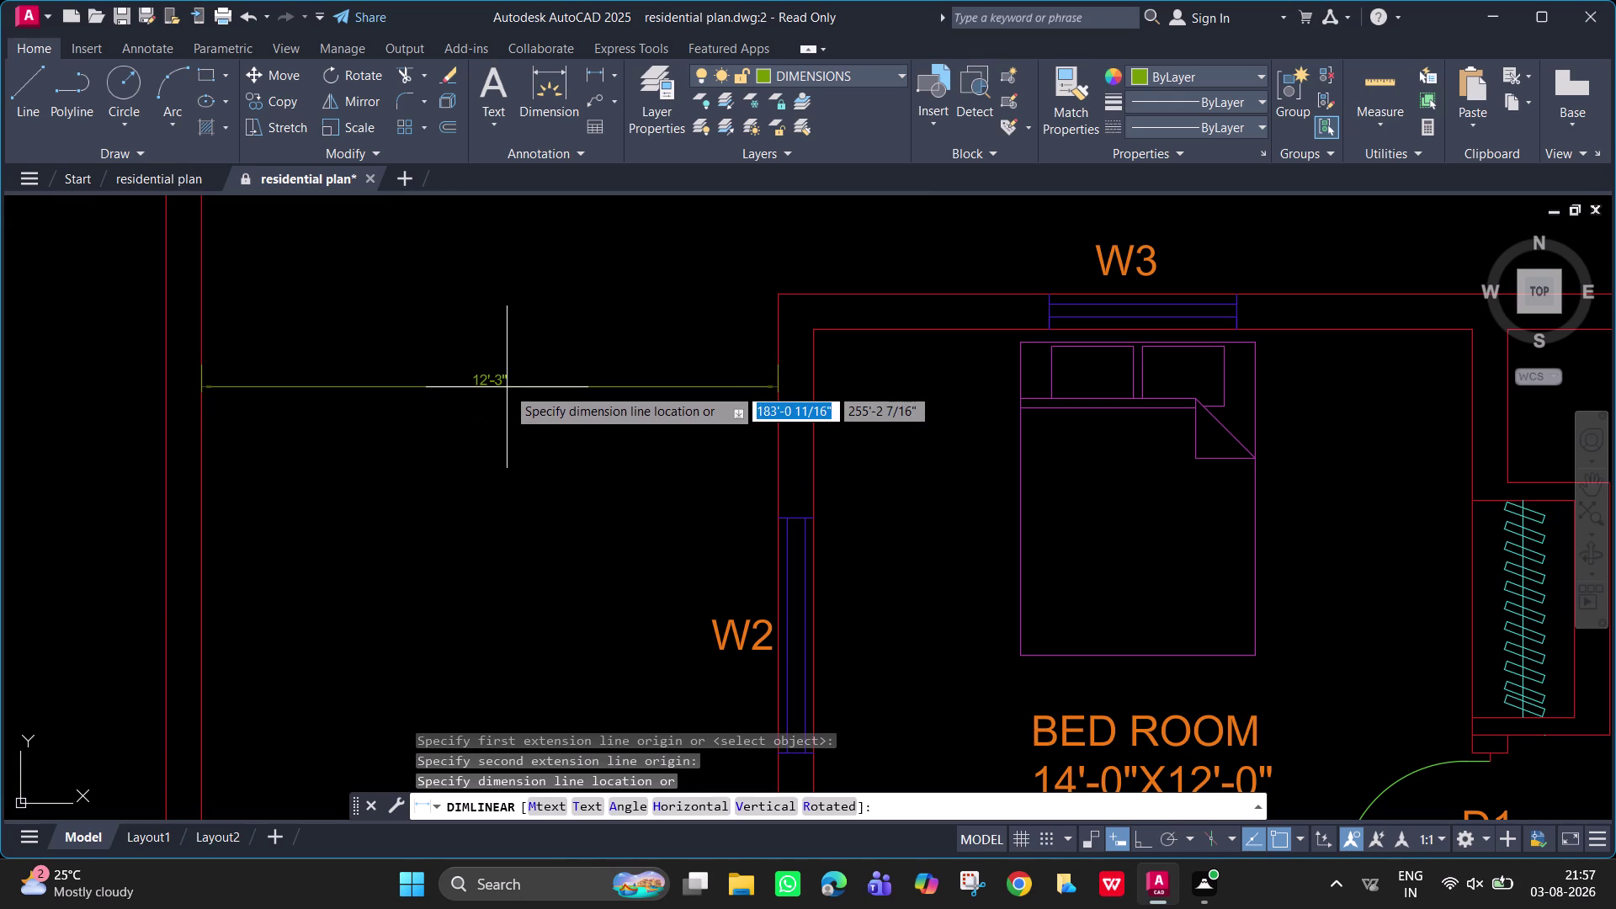
click(507, 387)
text(D)
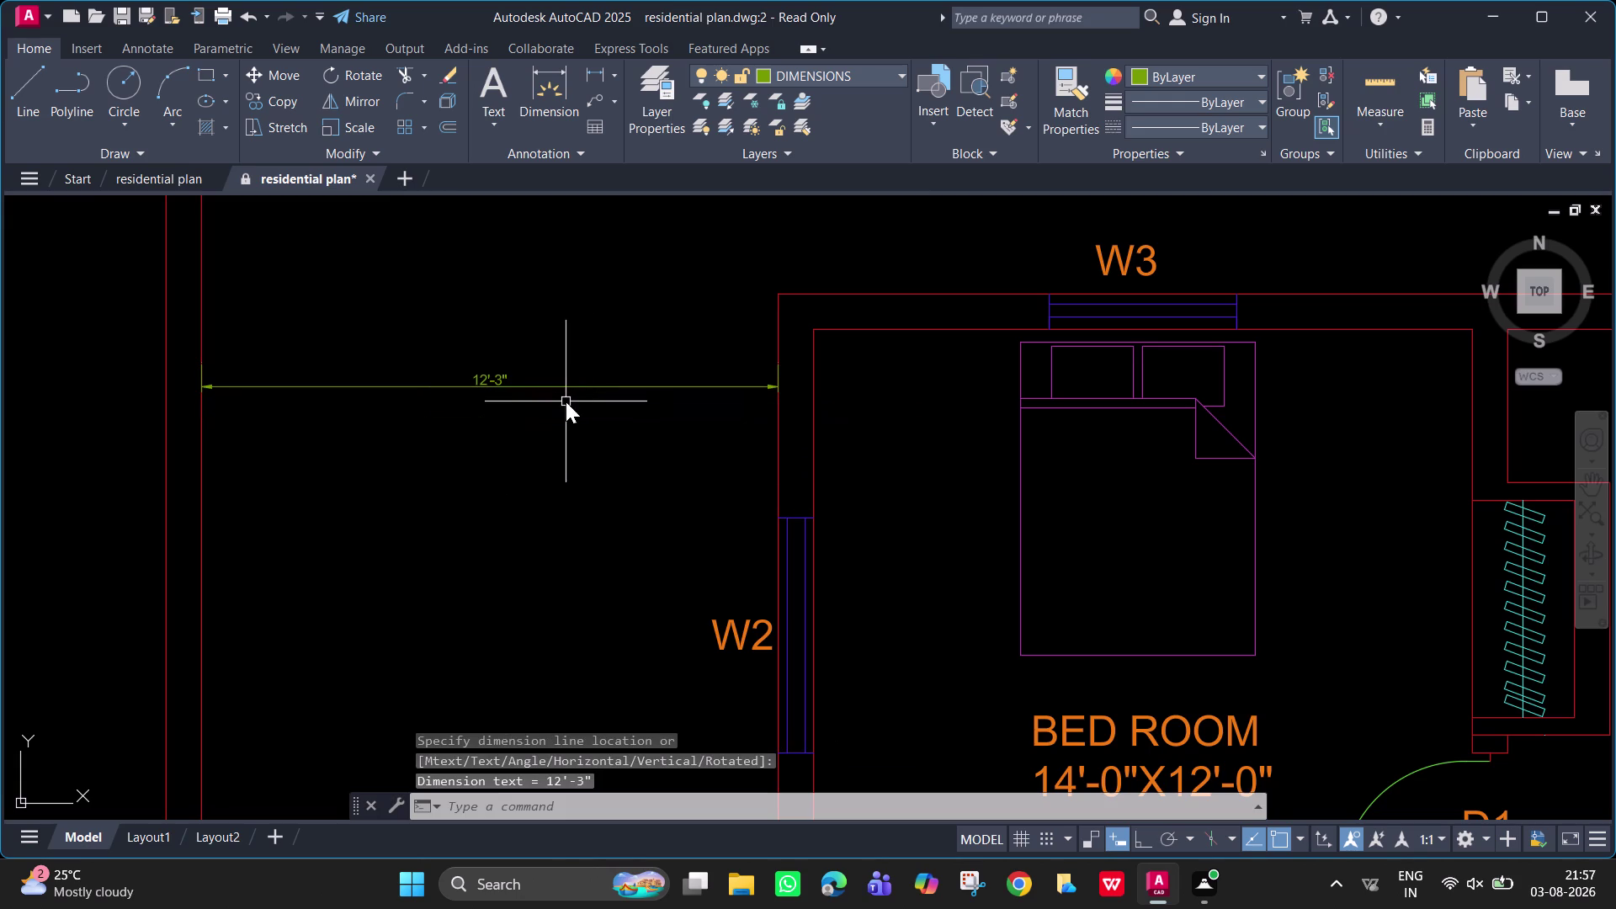
key(space)
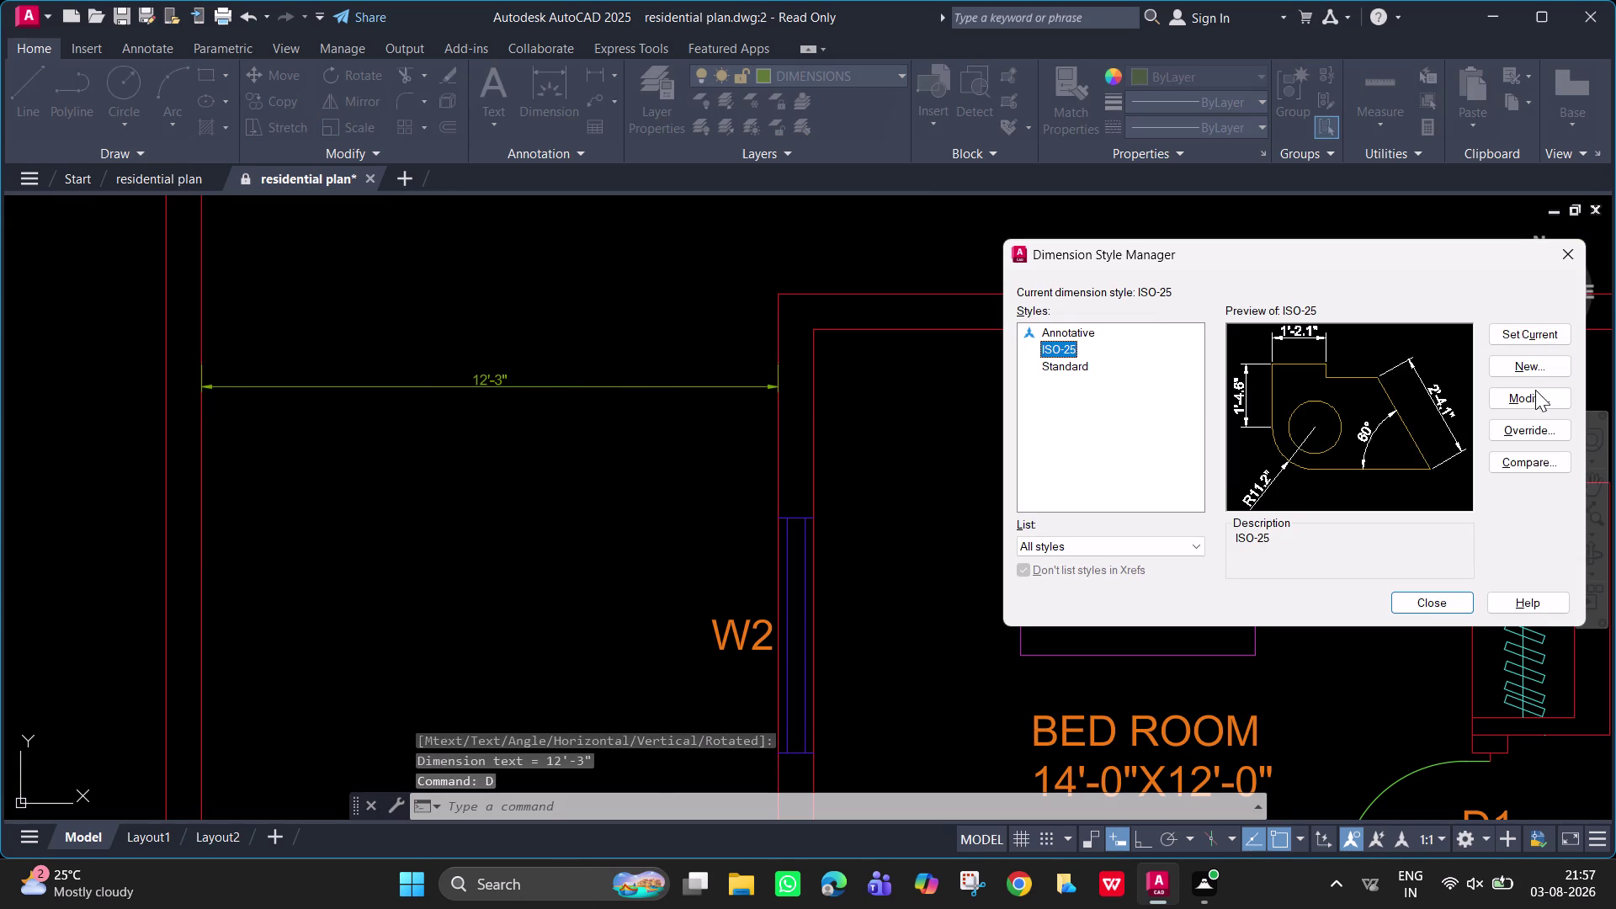
Set ISO-25's text height to 5", make it the current style and close the manager.
click(1535, 390)
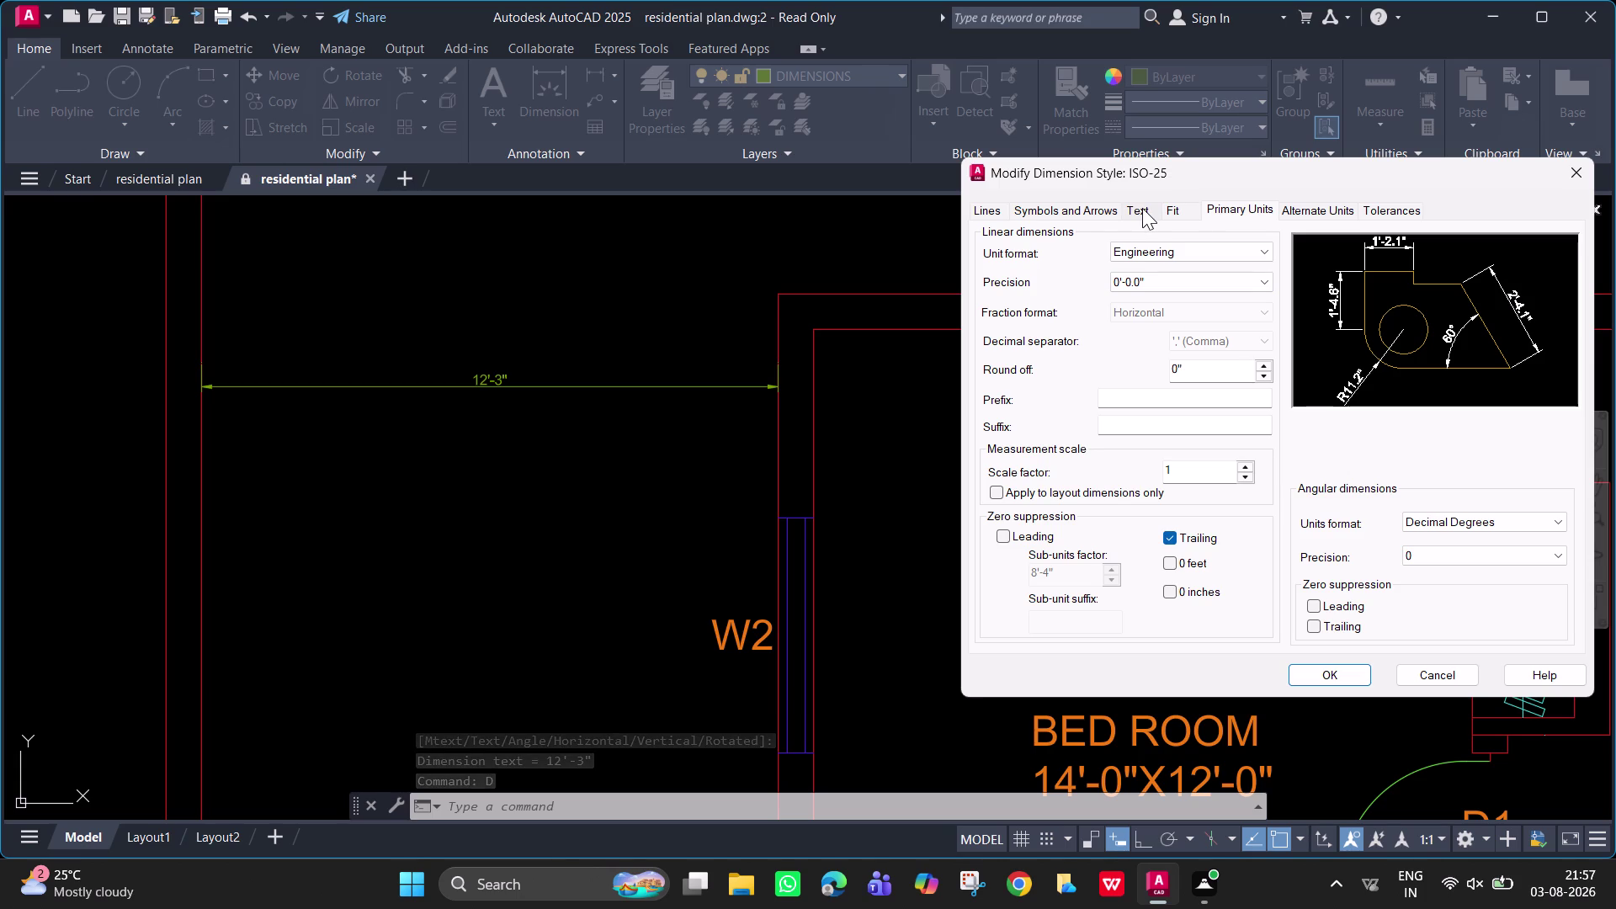
click(1147, 208)
click(1237, 362)
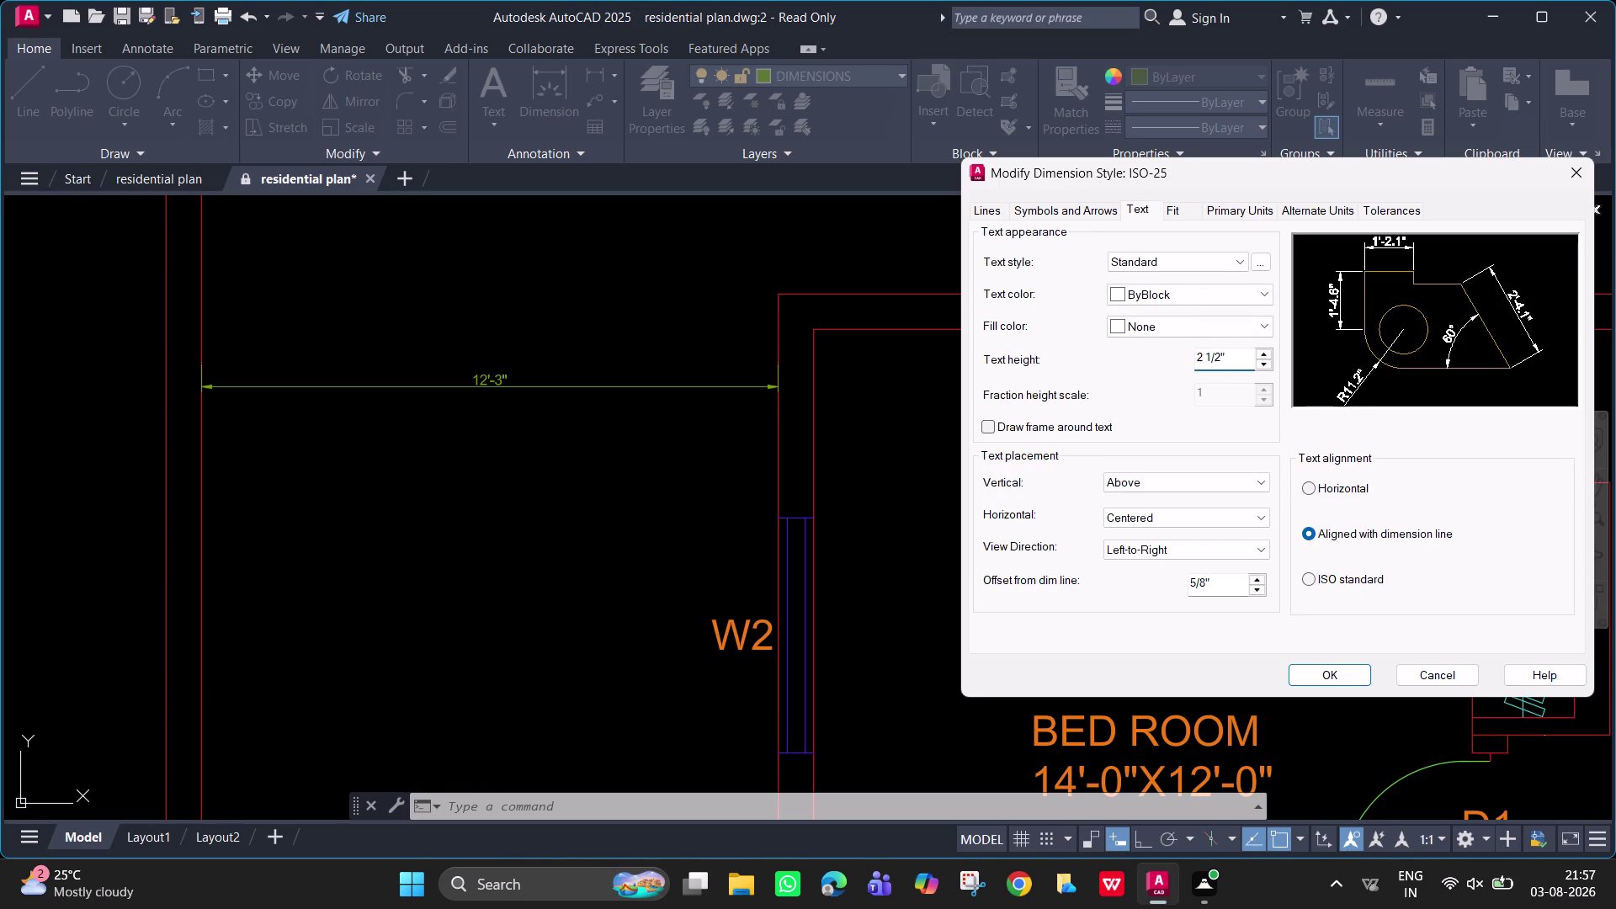
key(BackSpace)
key(BackSpace)
key(BackSpace)
key(5)
key(Return)
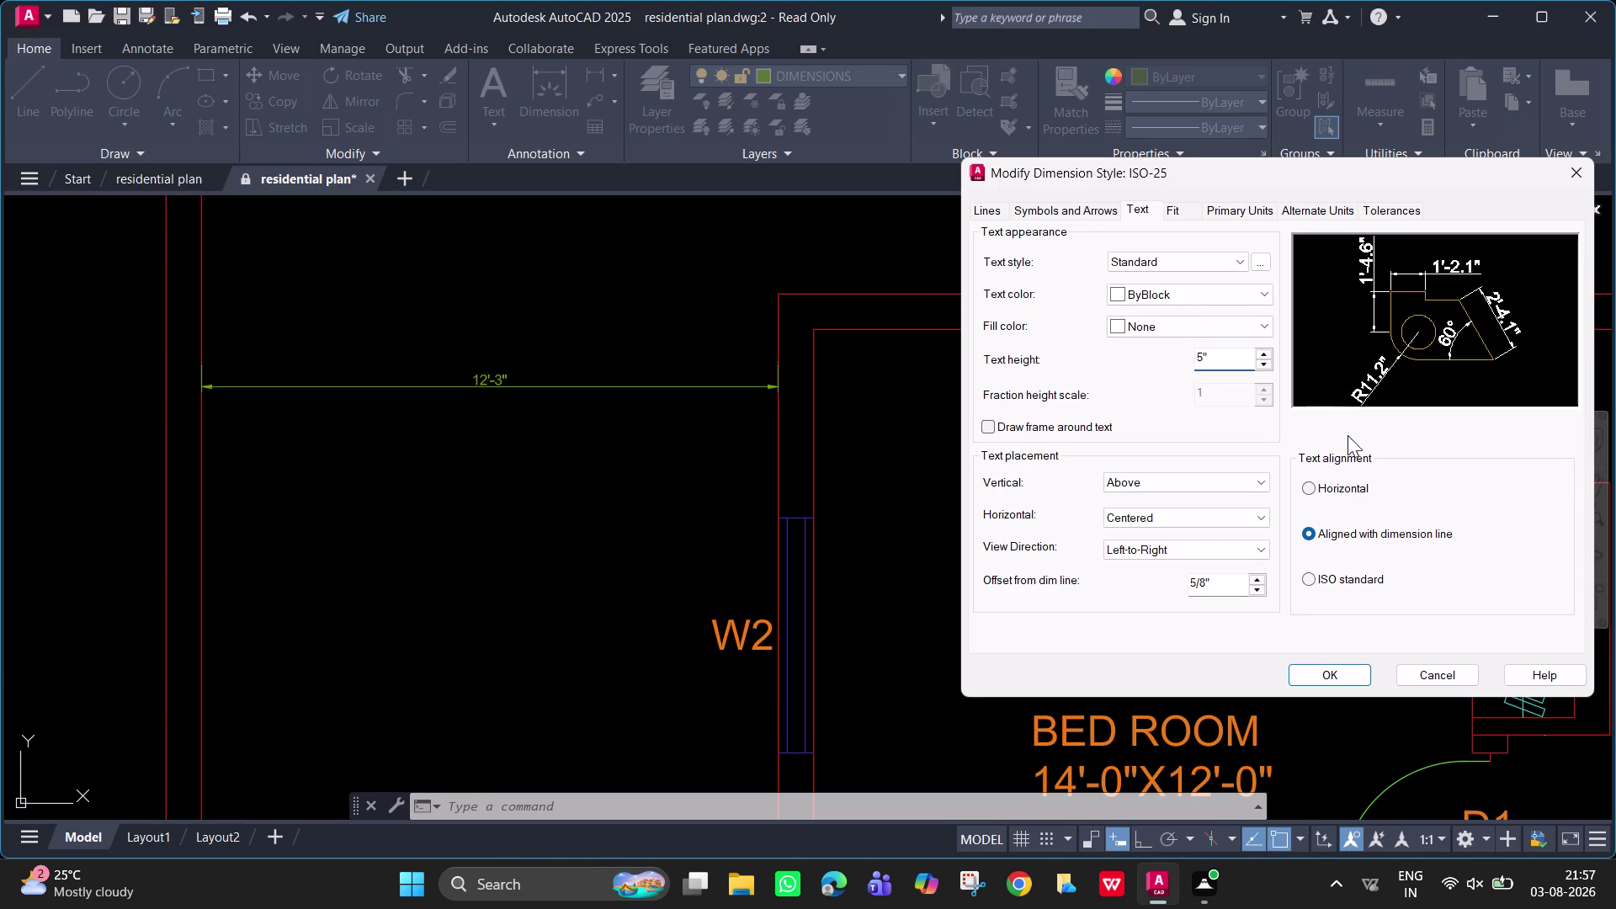
click(1356, 677)
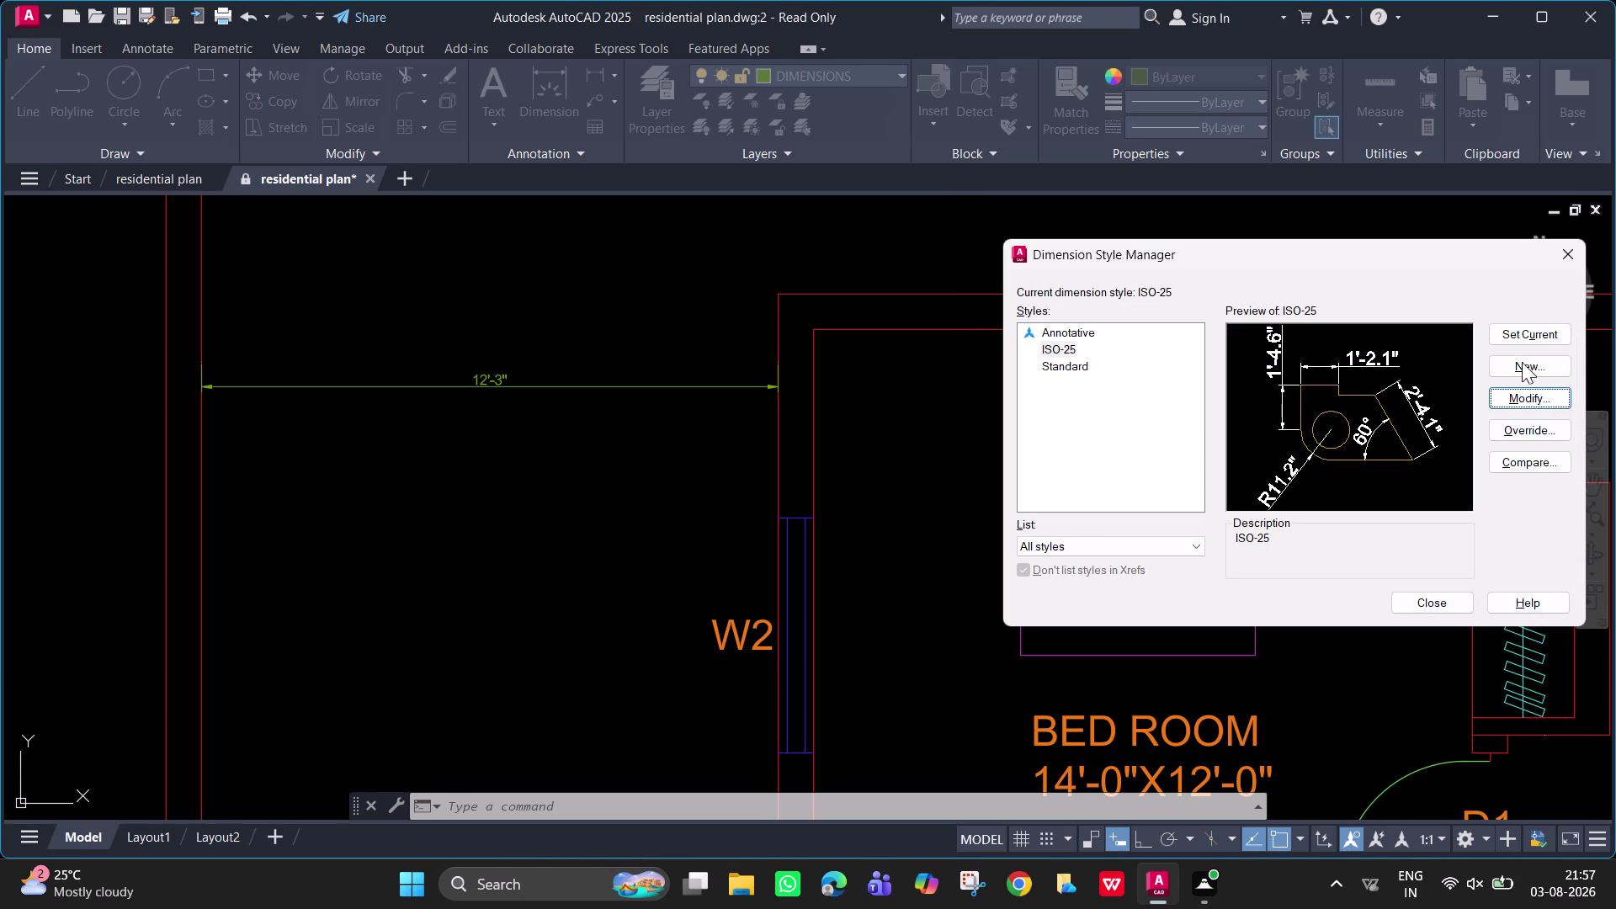
click(1528, 333)
double_click(1528, 333)
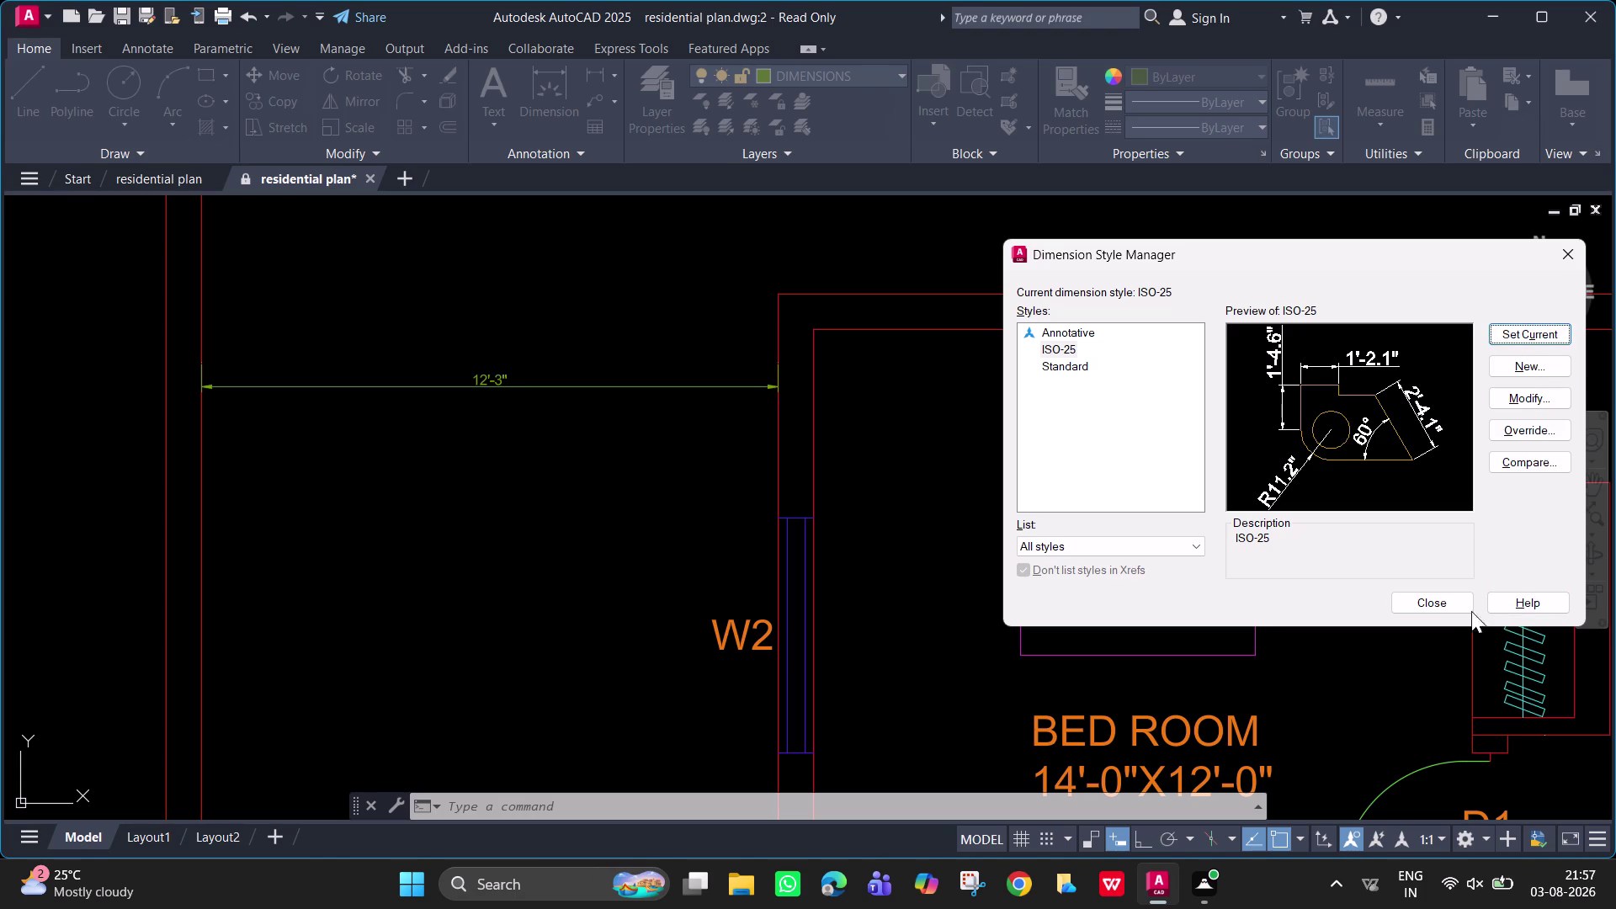
click(1442, 603)
Add the 2'-6" and 9'-9" linear dimensions near the lower bedroom.
scroll(down, 3)
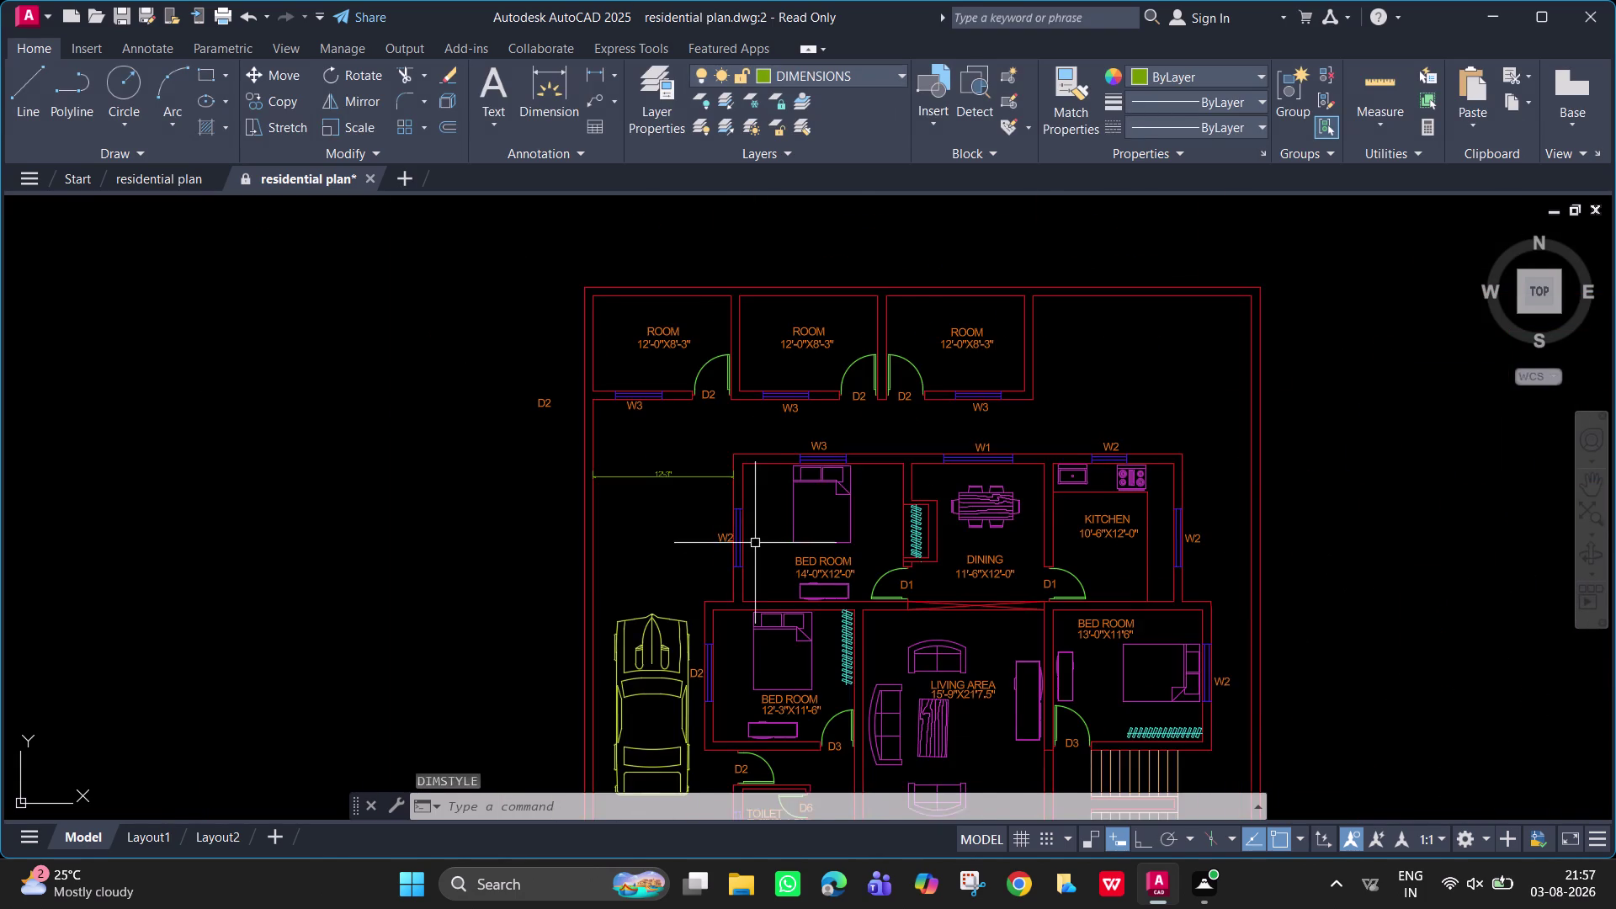
scroll(up, 3)
middle_drag(746, 531, 654, 479)
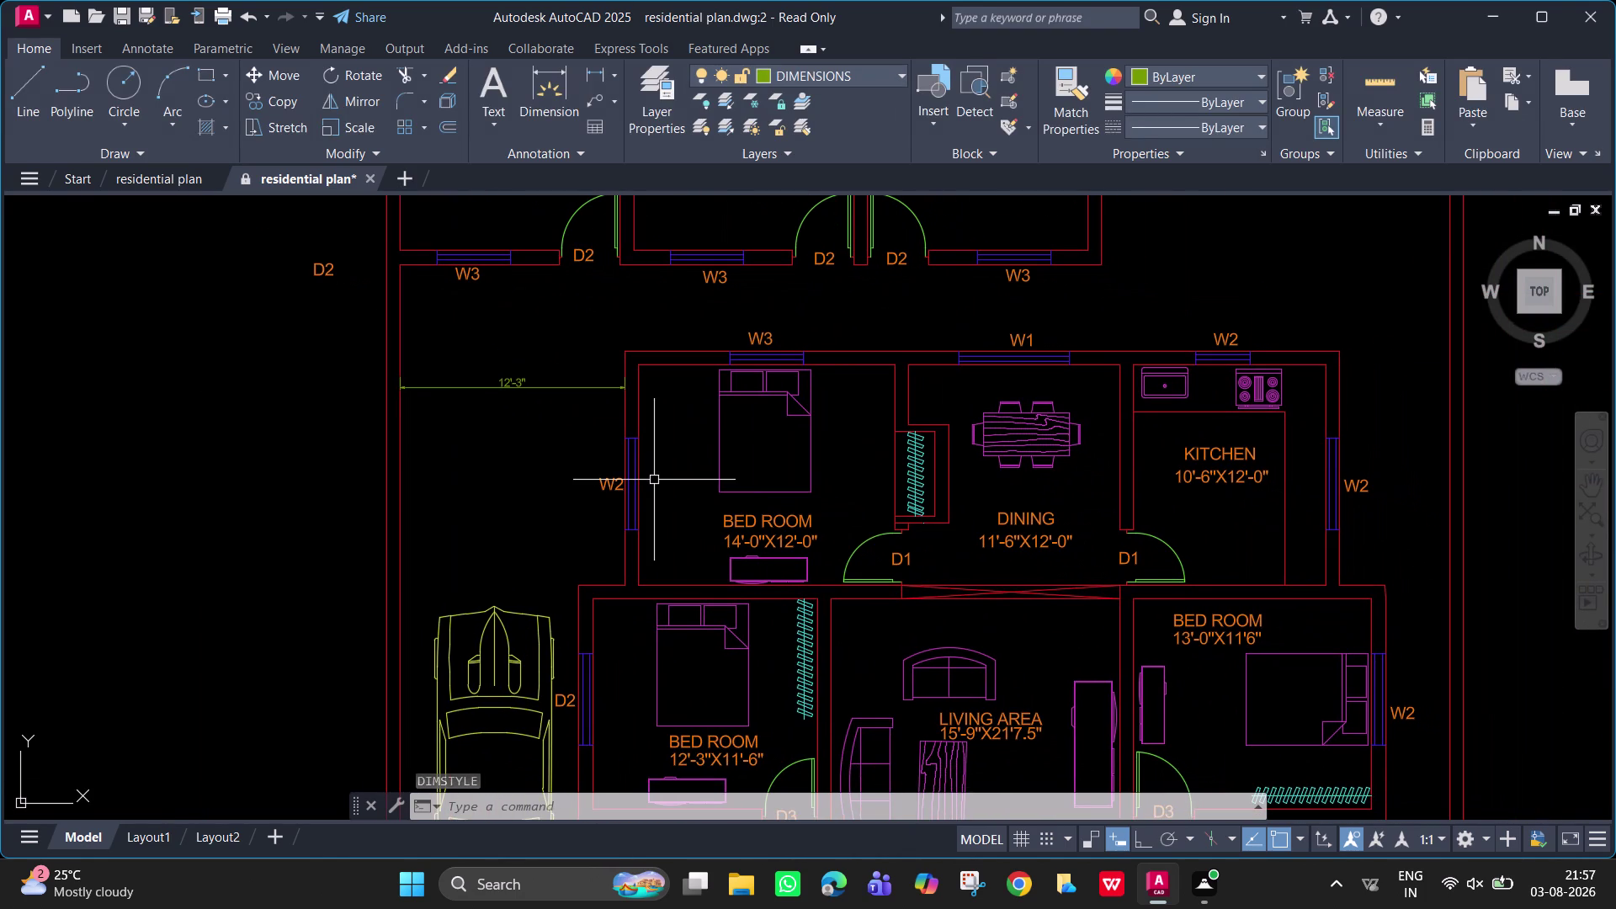
middle_drag(600, 563, 496, 434)
scroll(up, 3)
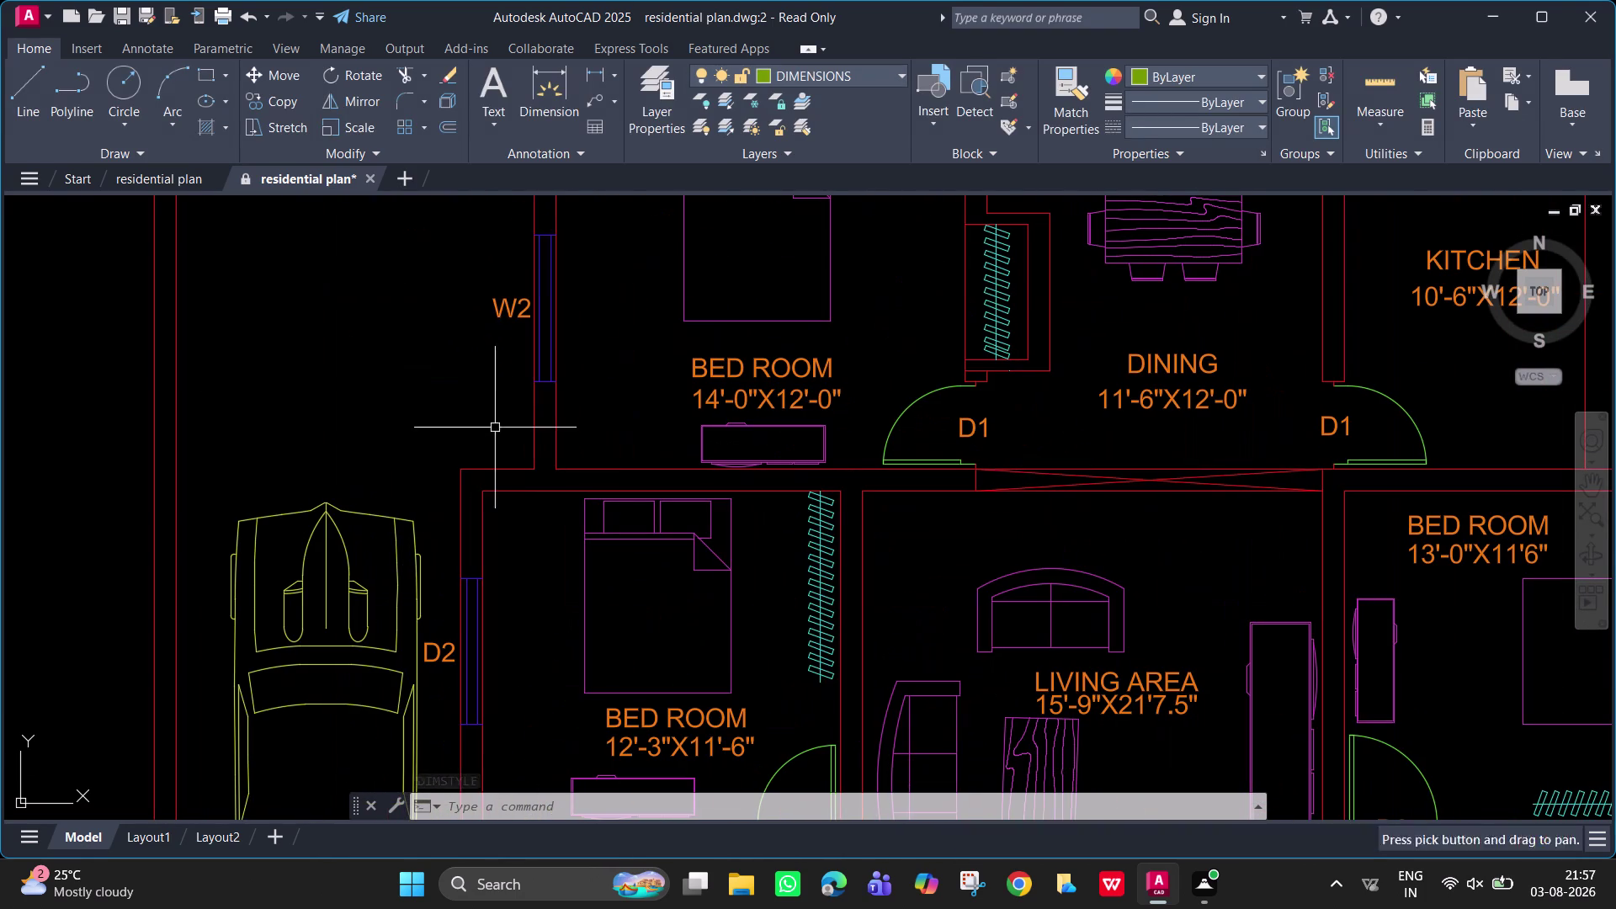
click(601, 72)
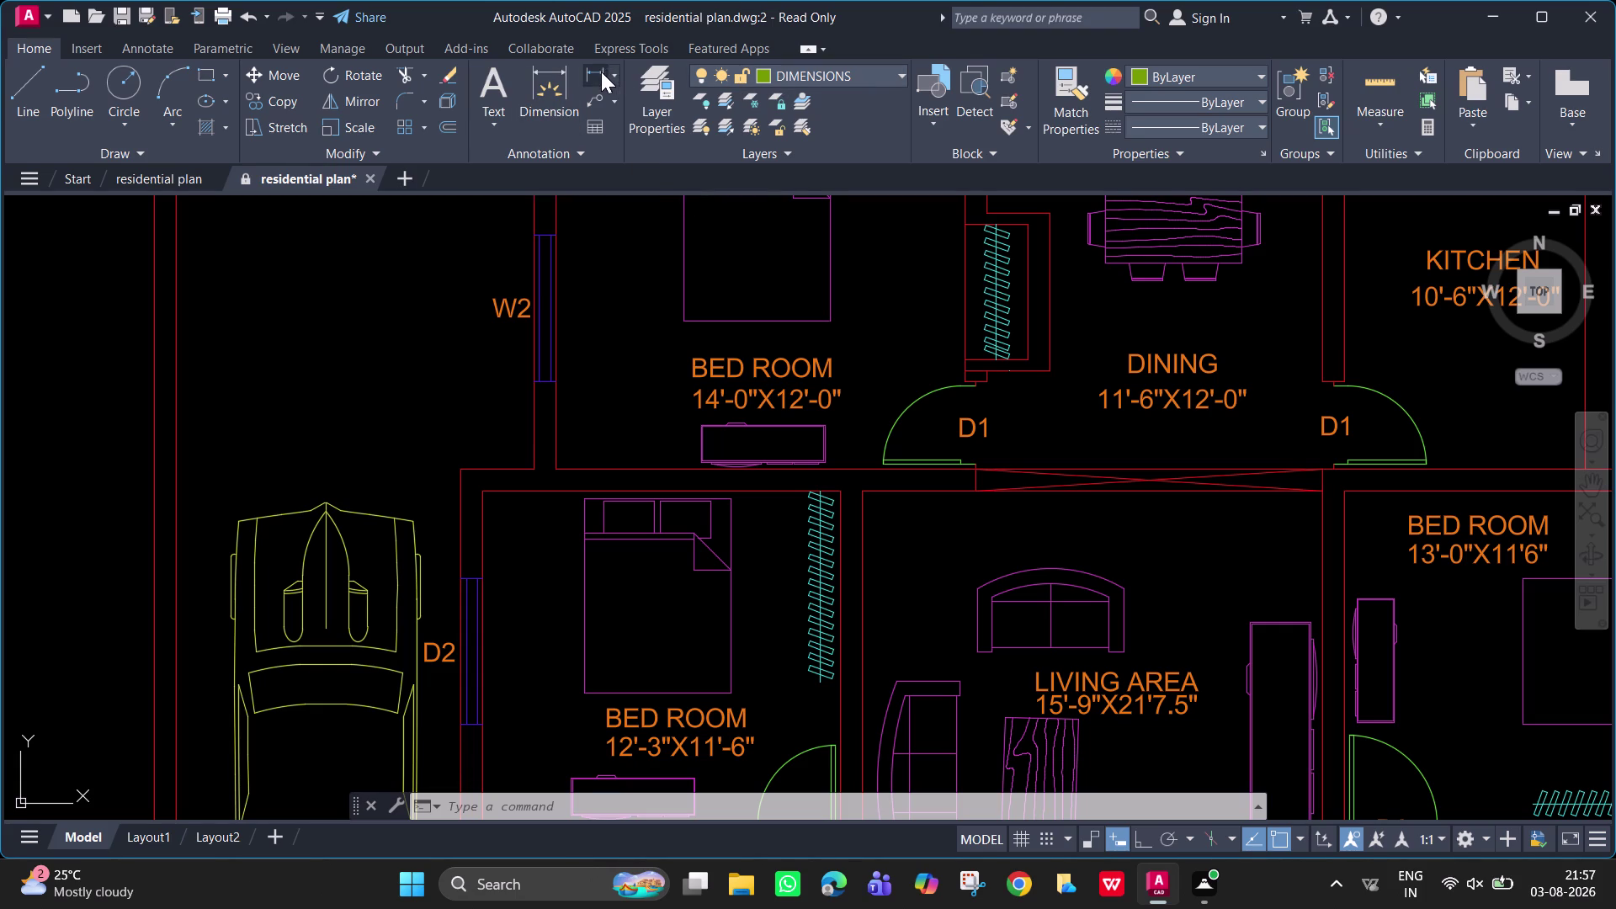
click(536, 468)
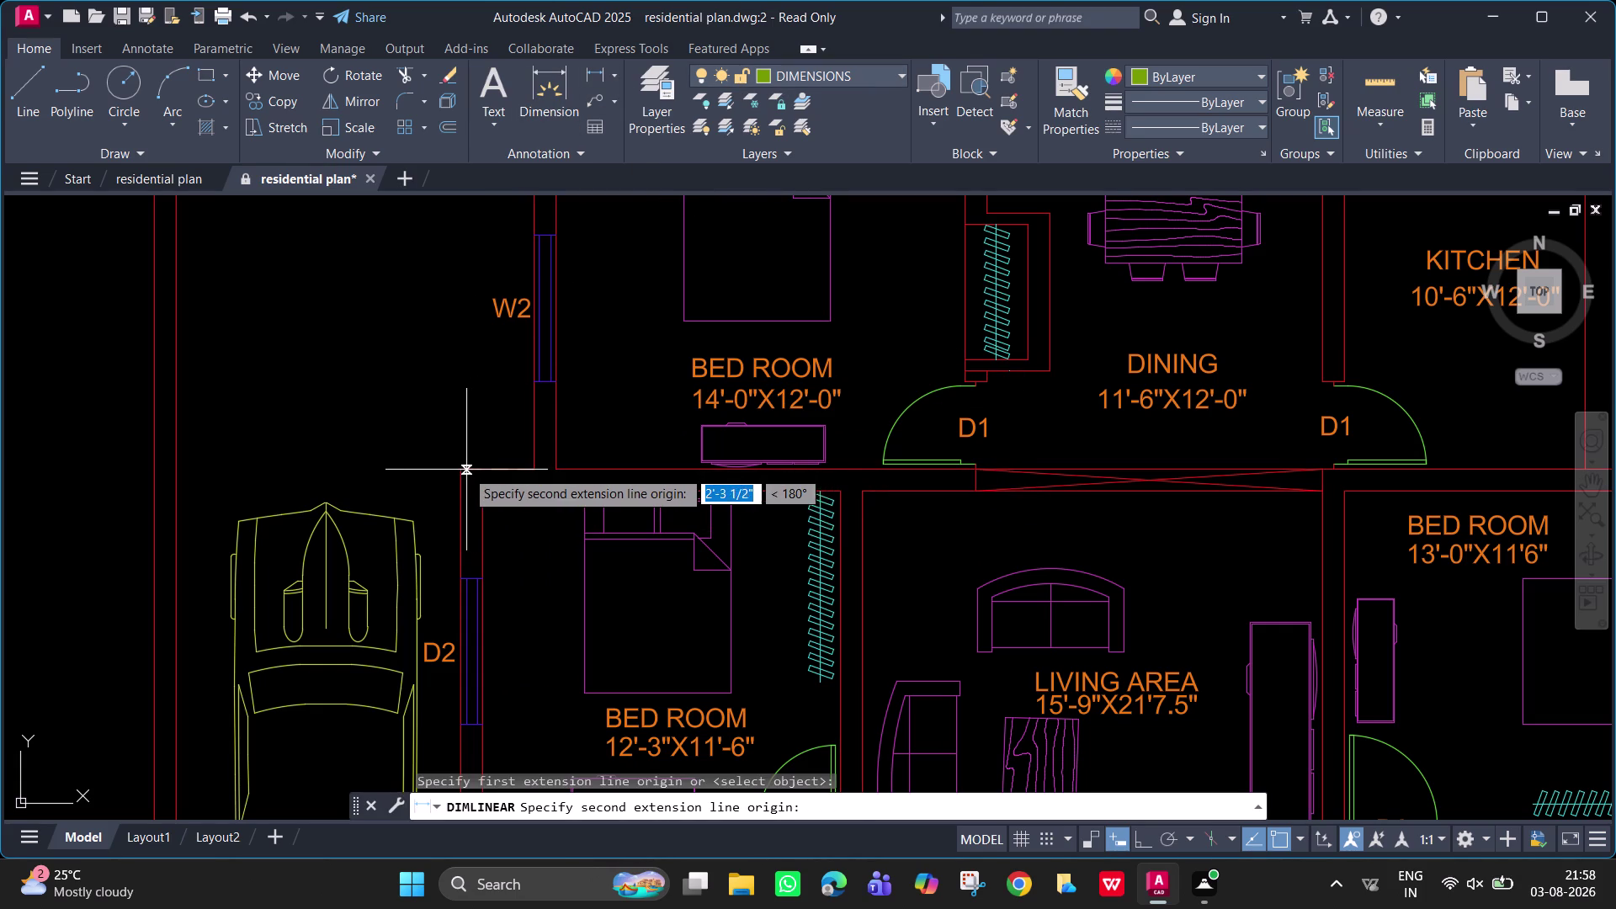
click(463, 470)
click(463, 442)
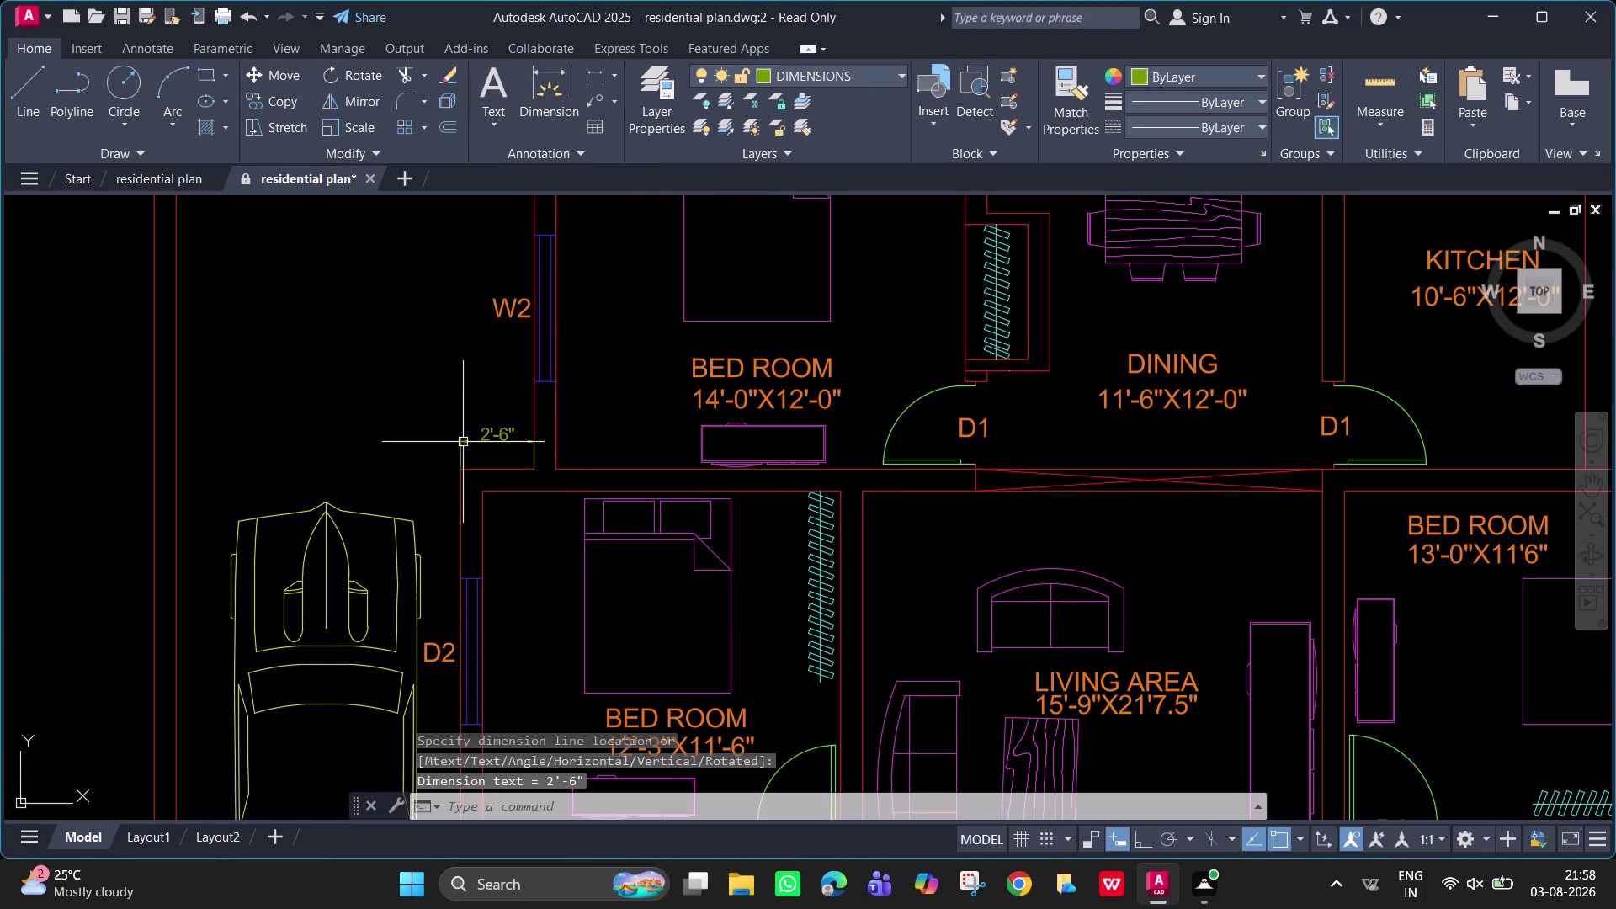
key(space)
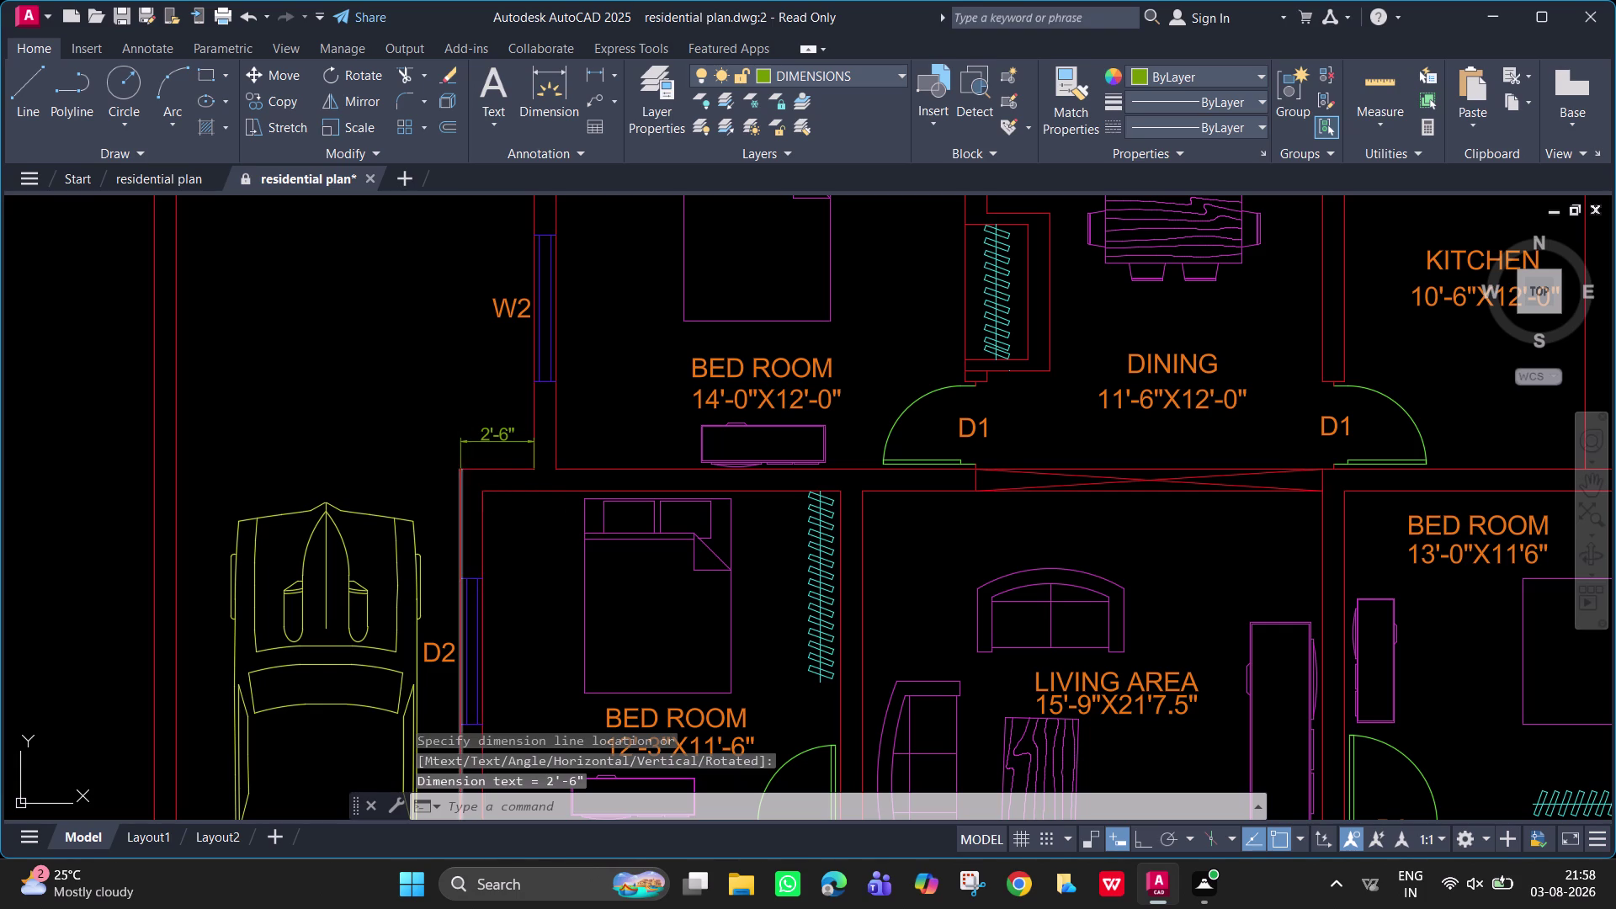
click(461, 480)
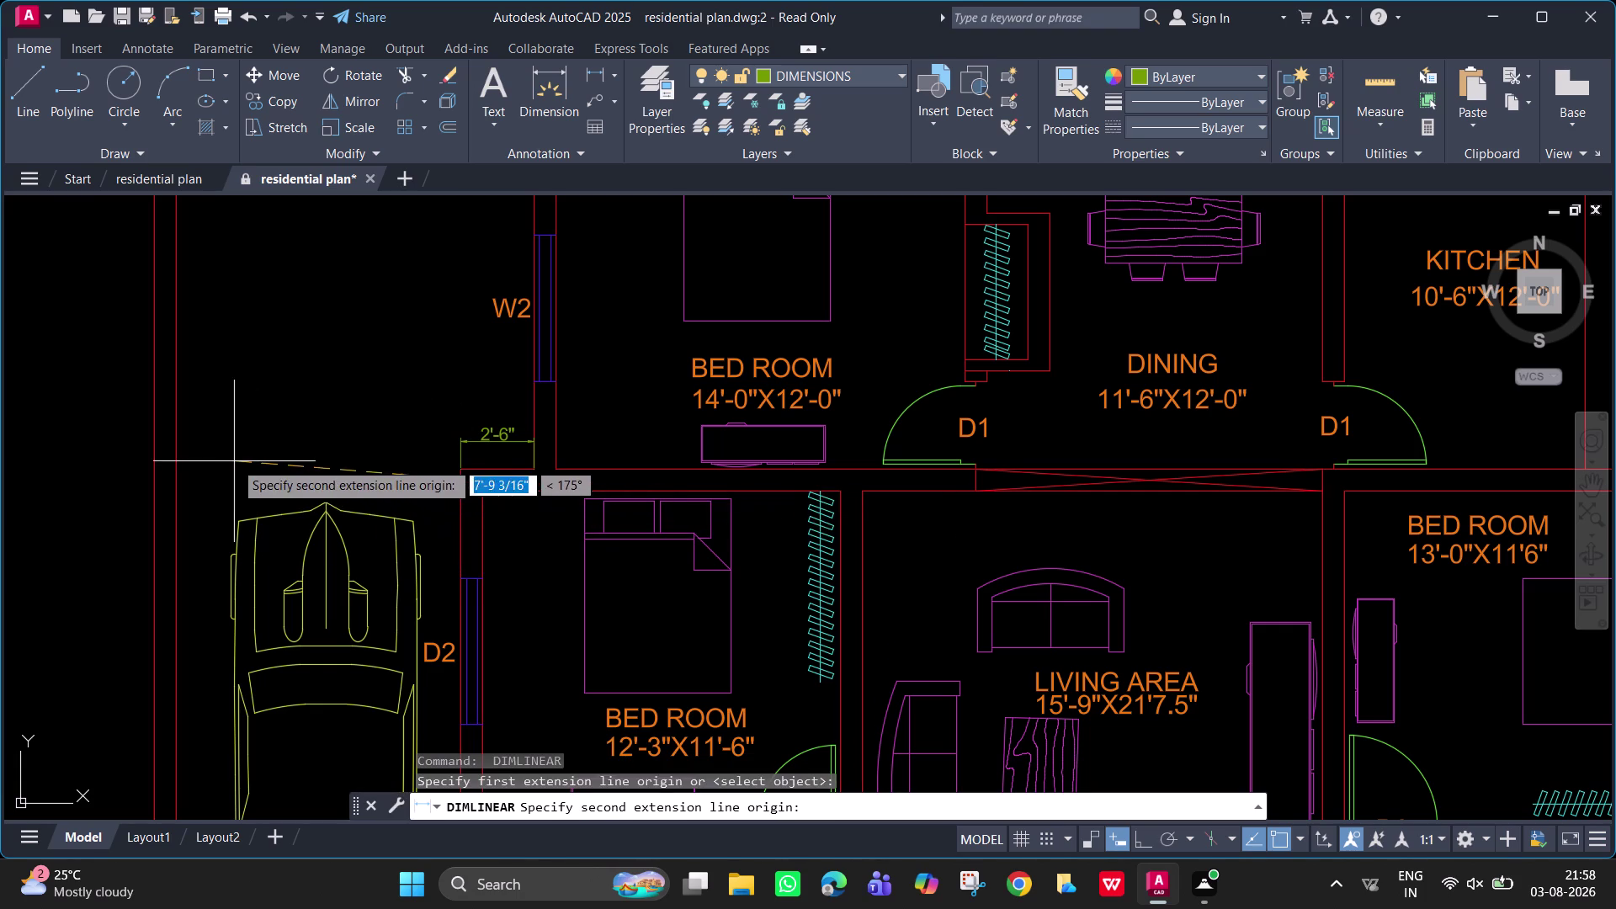
click(175, 484)
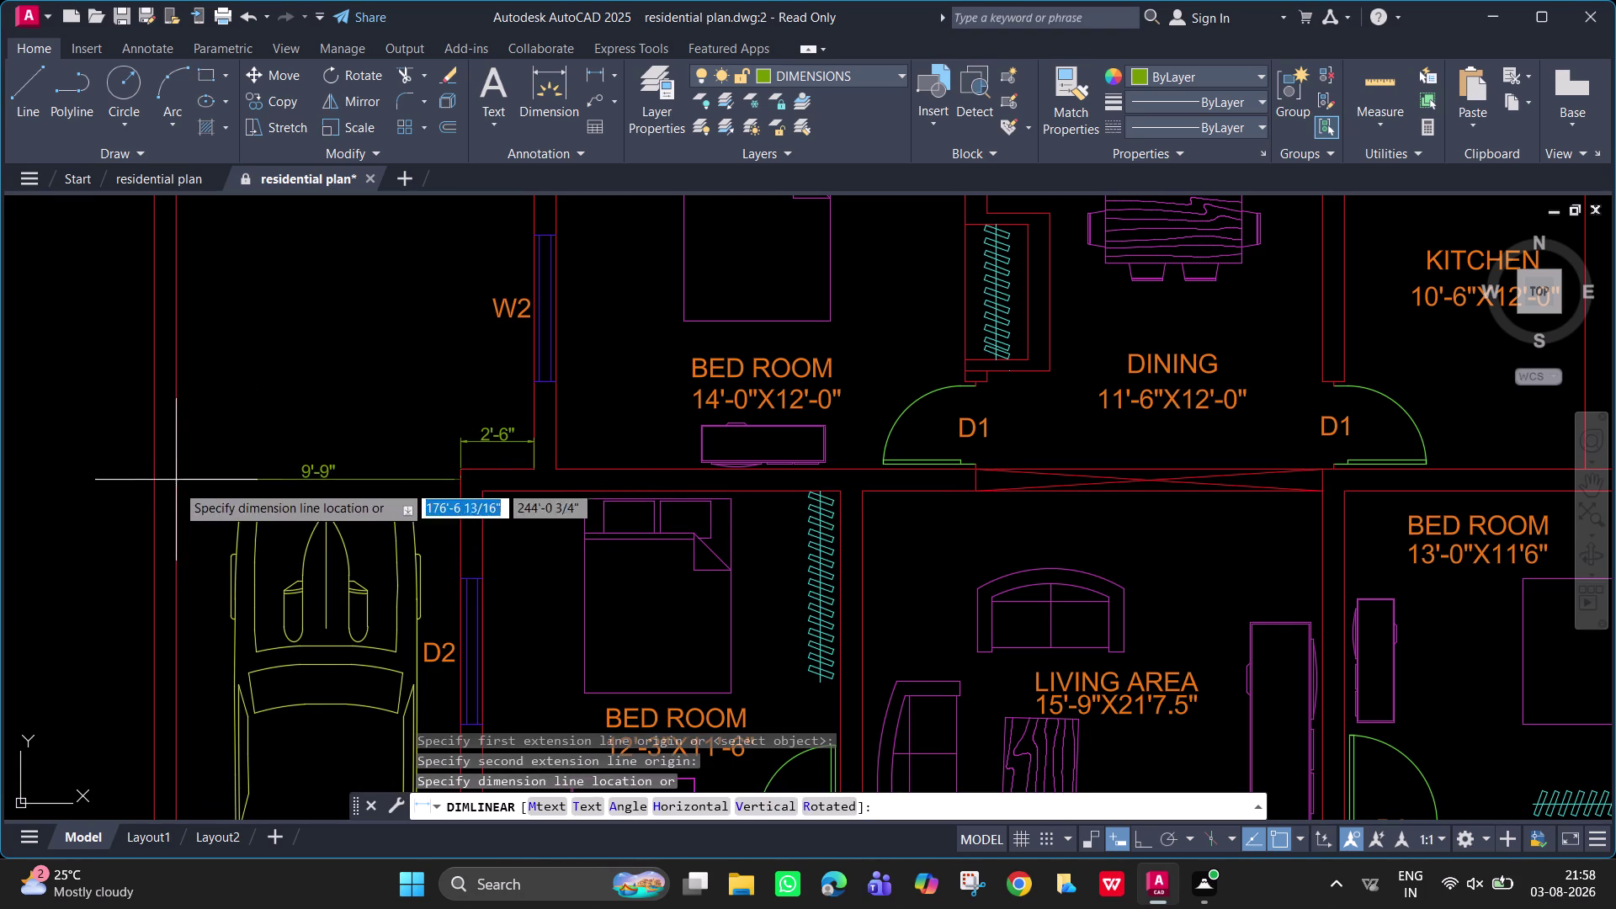
click(309, 476)
Dimension the top-right rooms with a 19' horizontal and a 13'-9" vertical dimension.
middle_drag(663, 453, 659, 437)
scroll(down, 3)
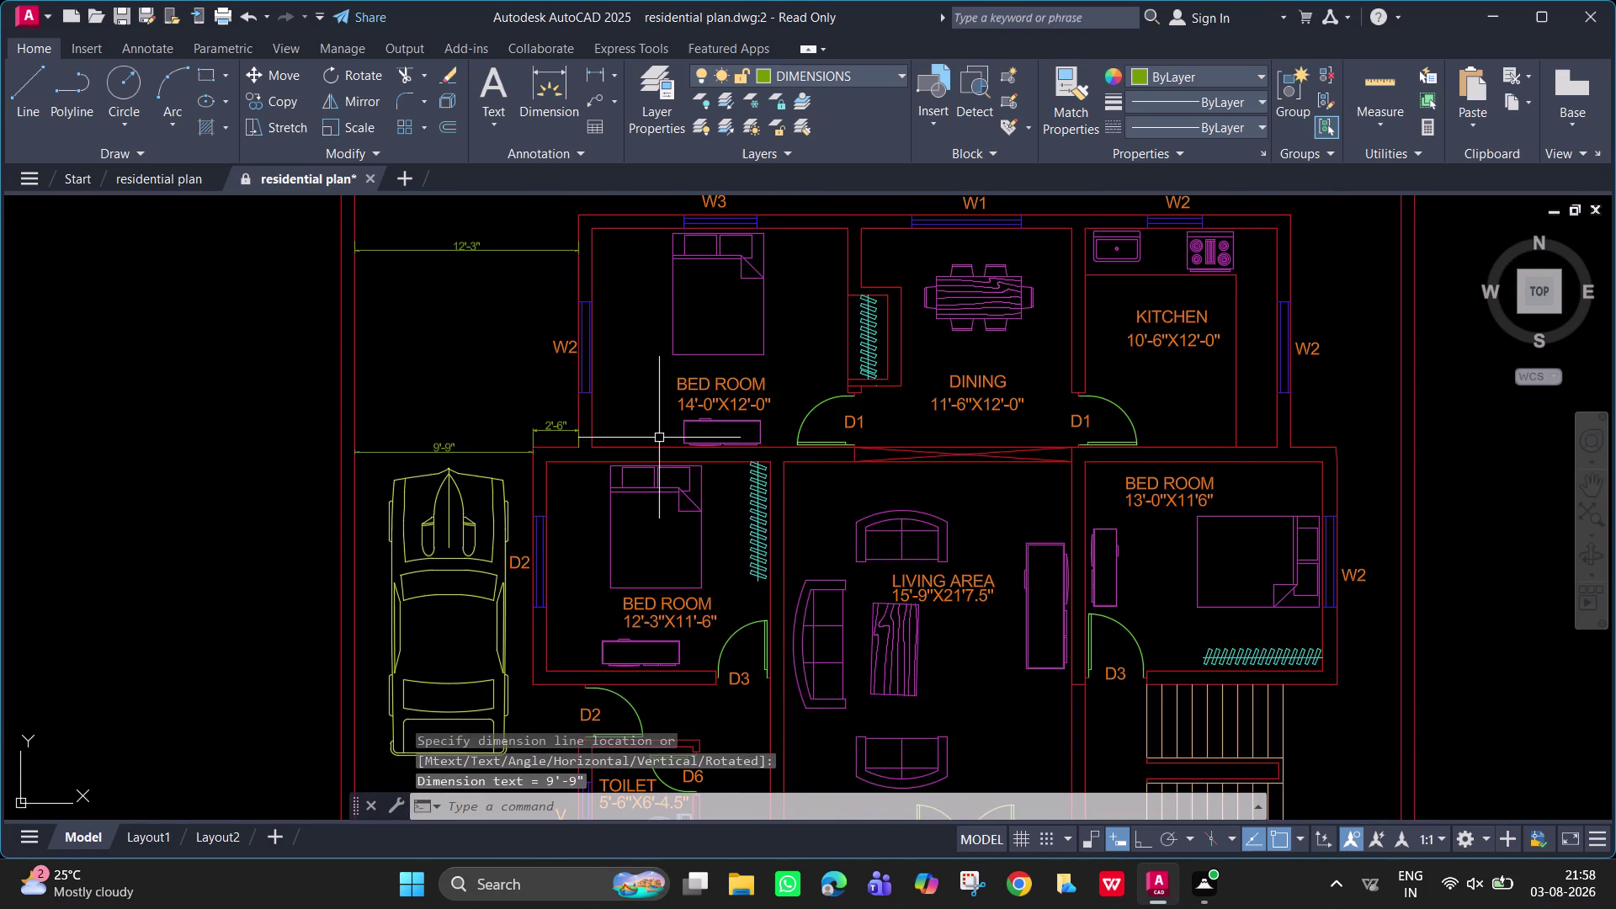
scroll(down, 3)
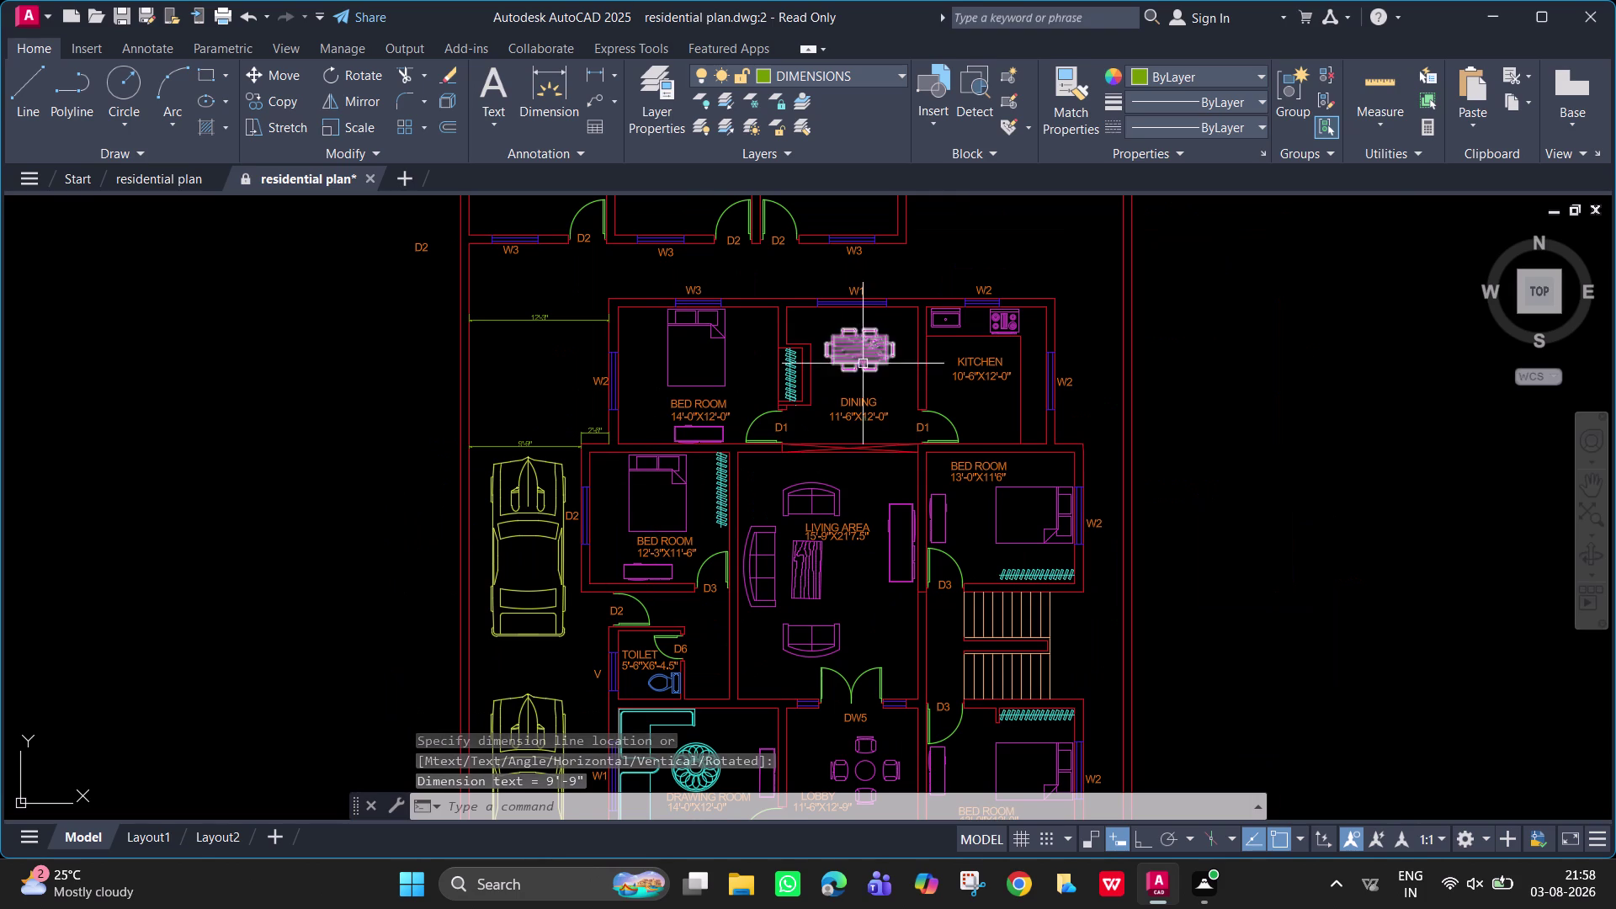
middle_drag(865, 376, 802, 620)
key(space)
click(840, 452)
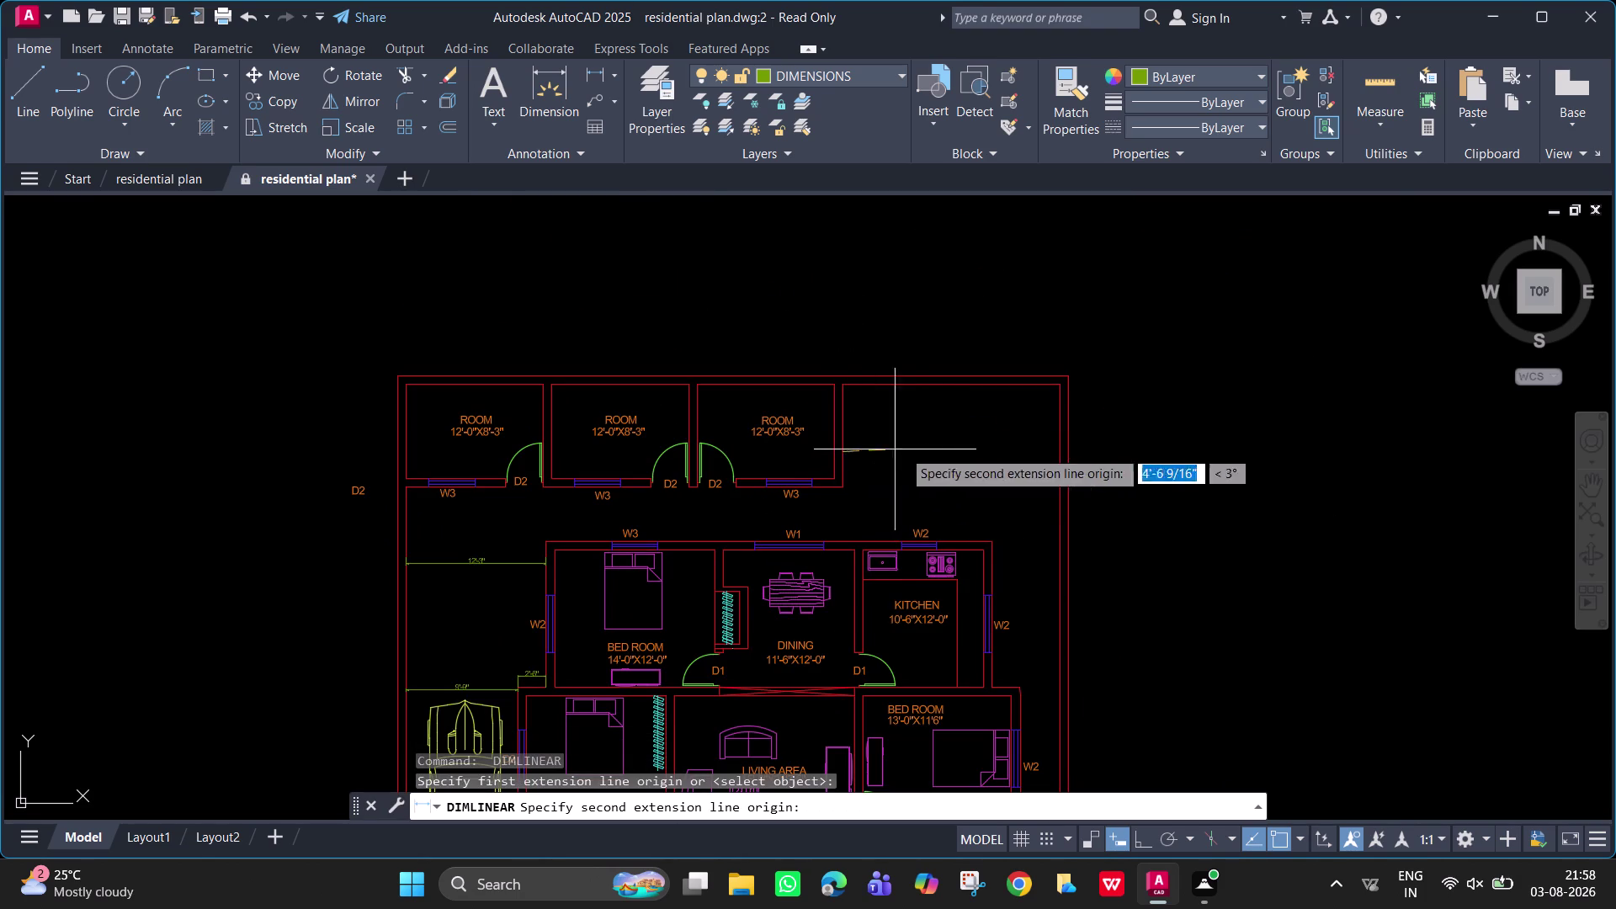
click(1057, 453)
scroll(up, 3)
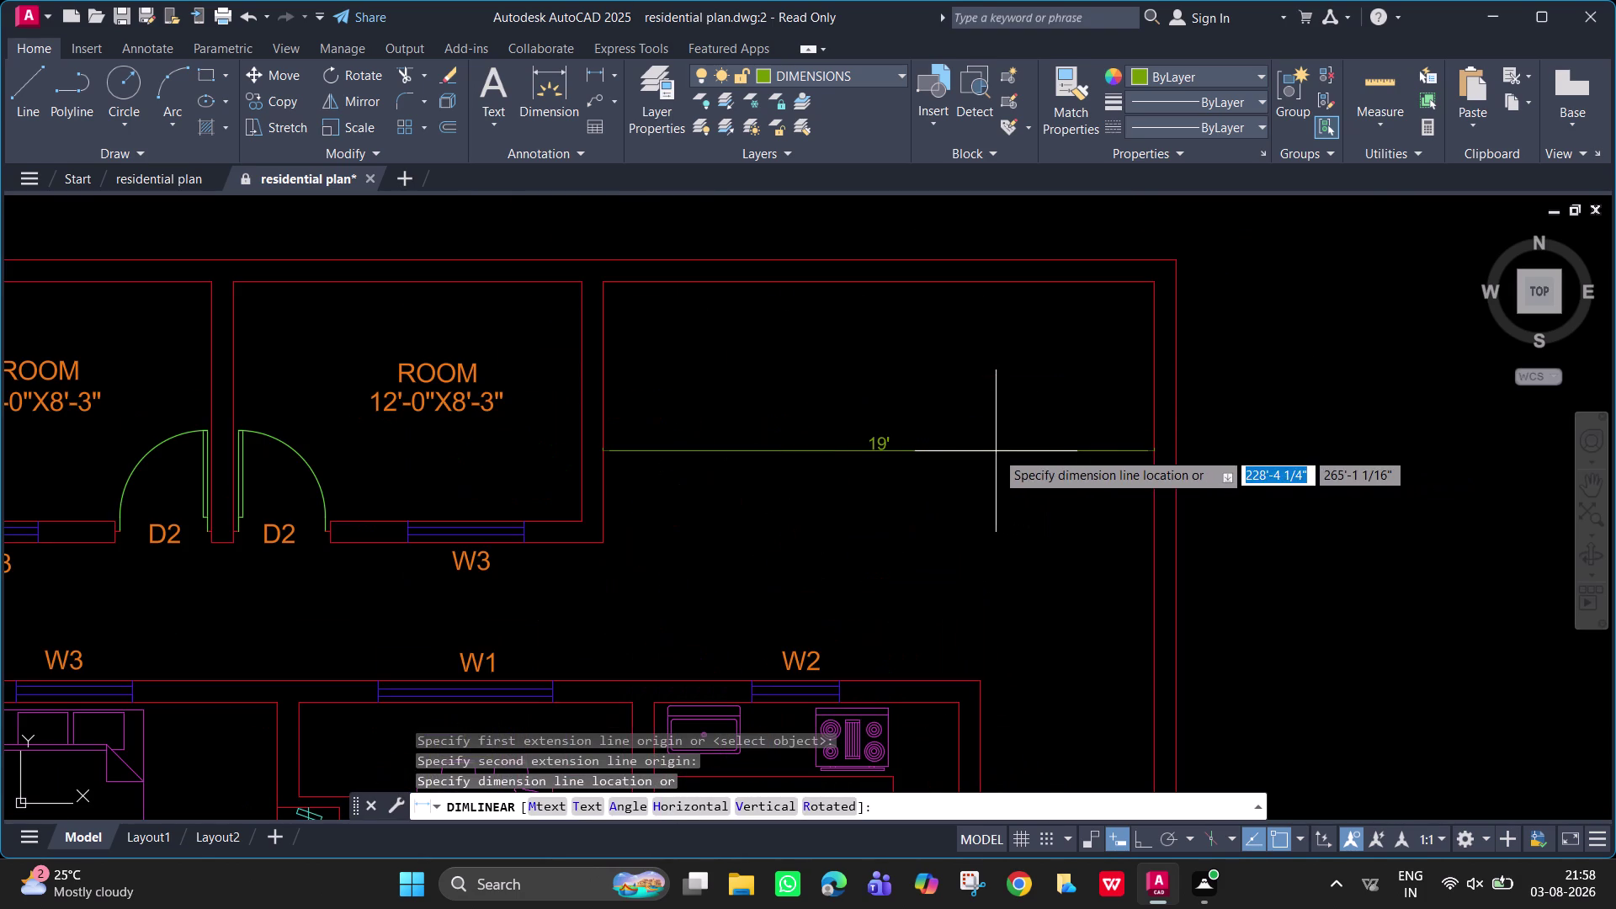
click(983, 425)
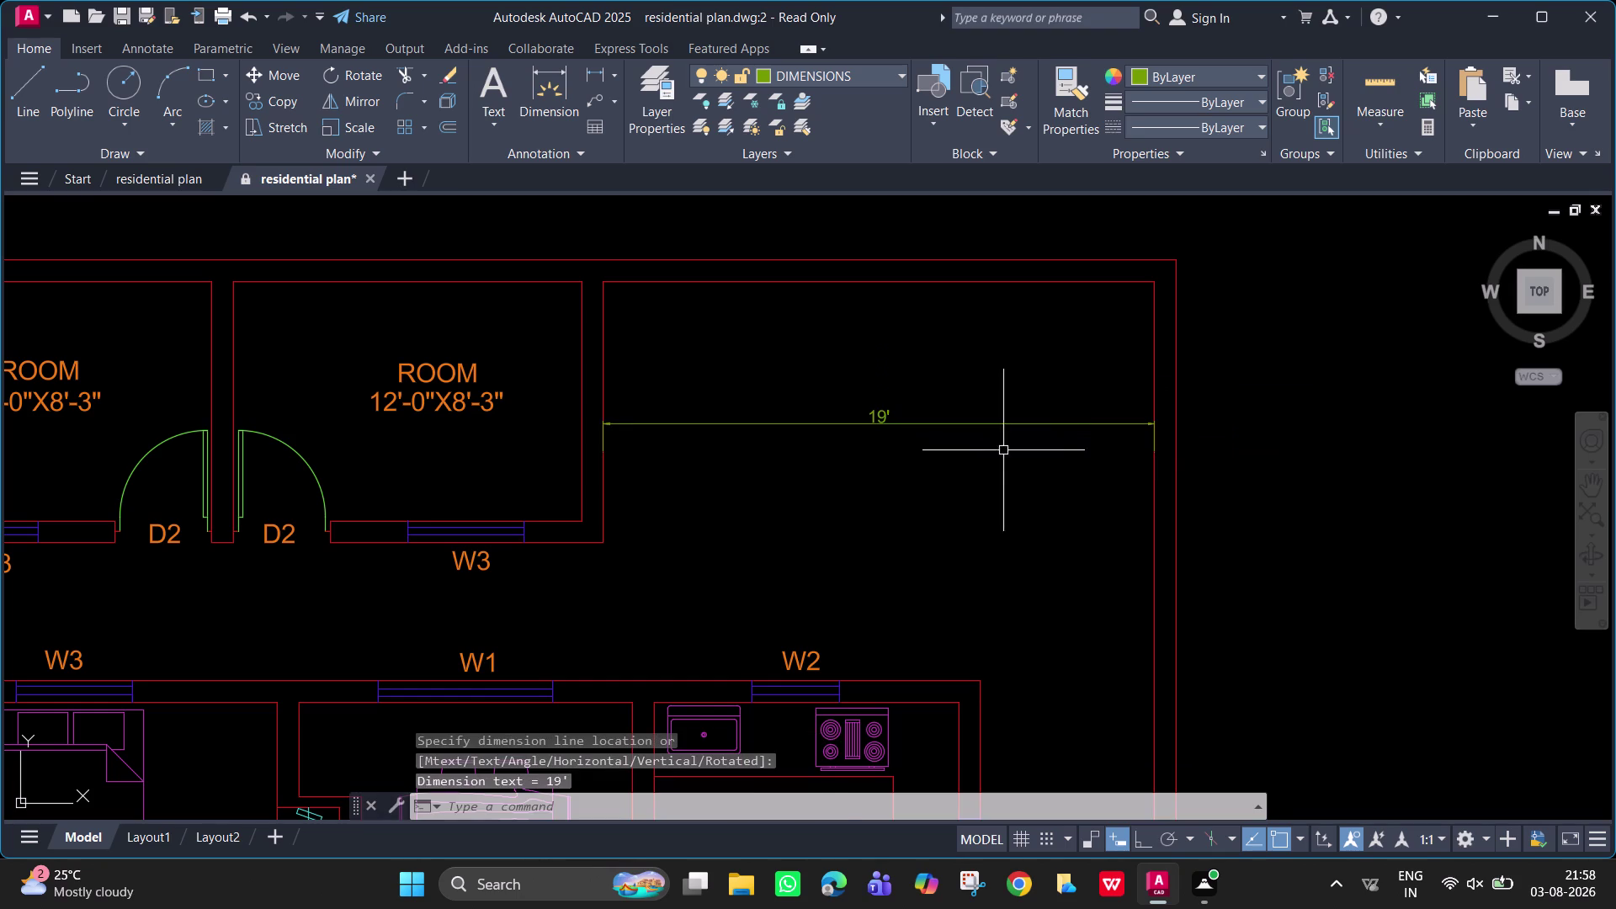
scroll(down, 3)
middle_drag(1042, 466, 1009, 374)
key(space)
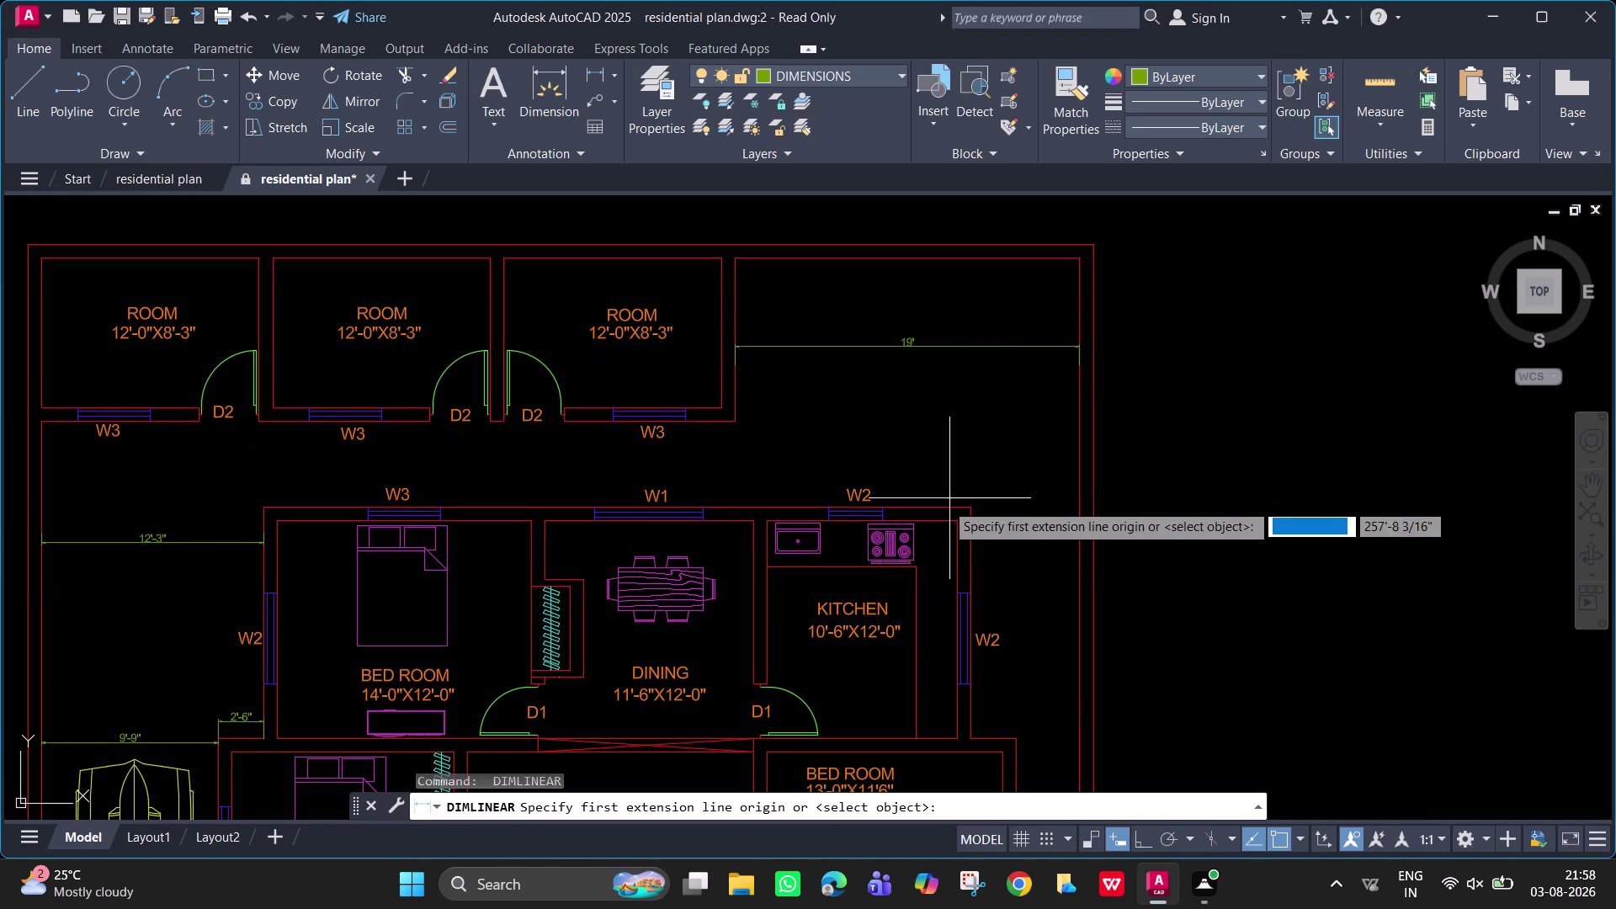
click(964, 503)
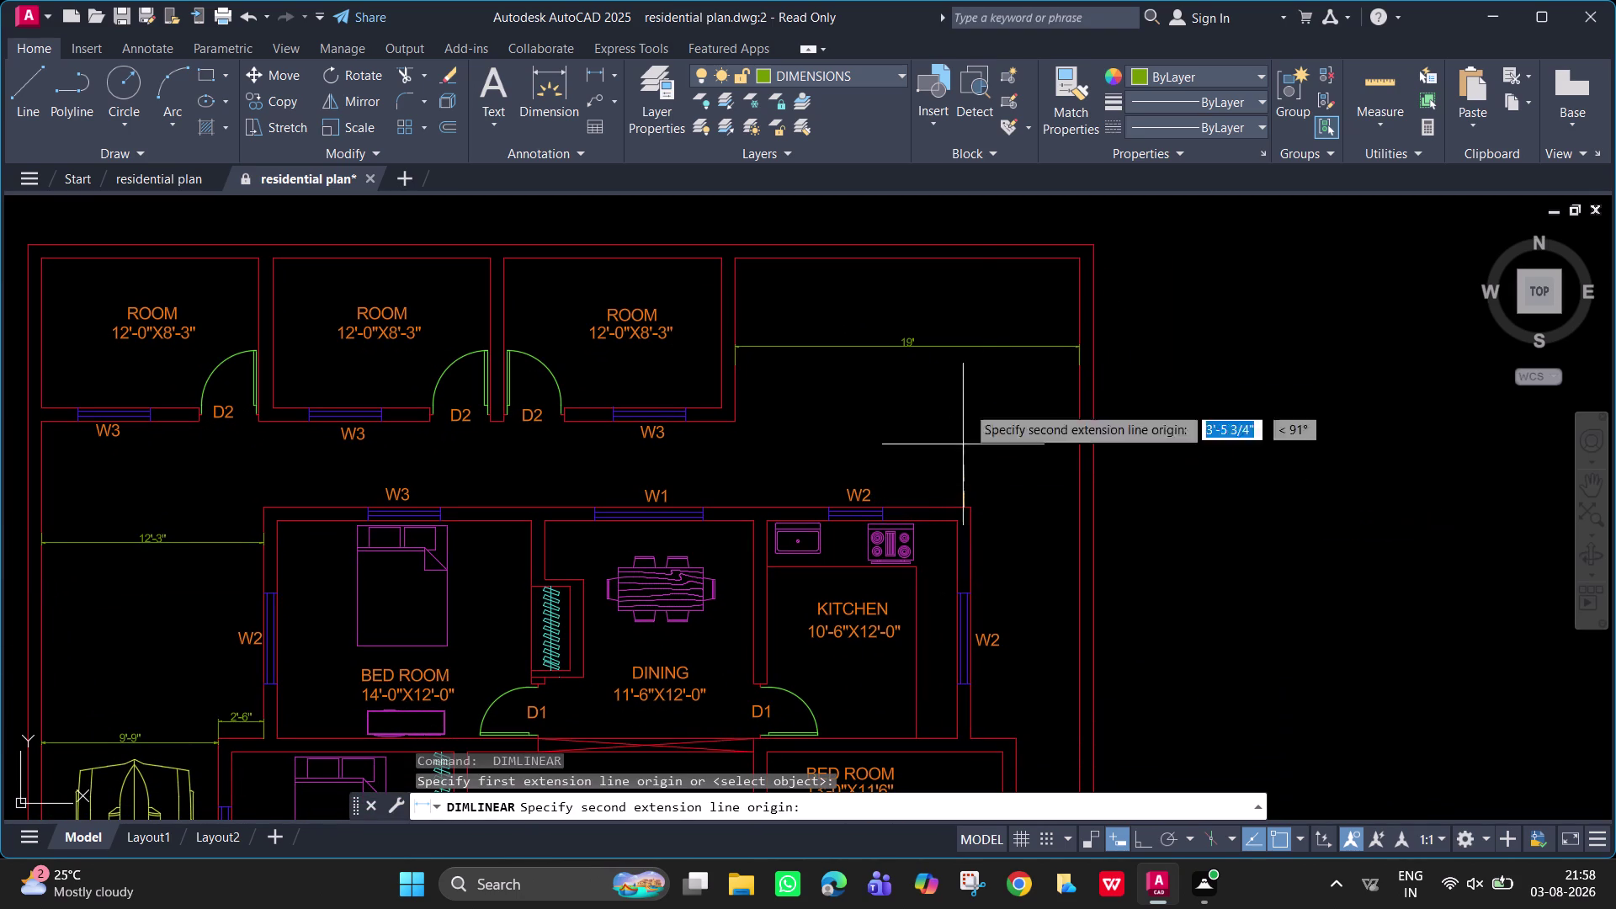
click(964, 262)
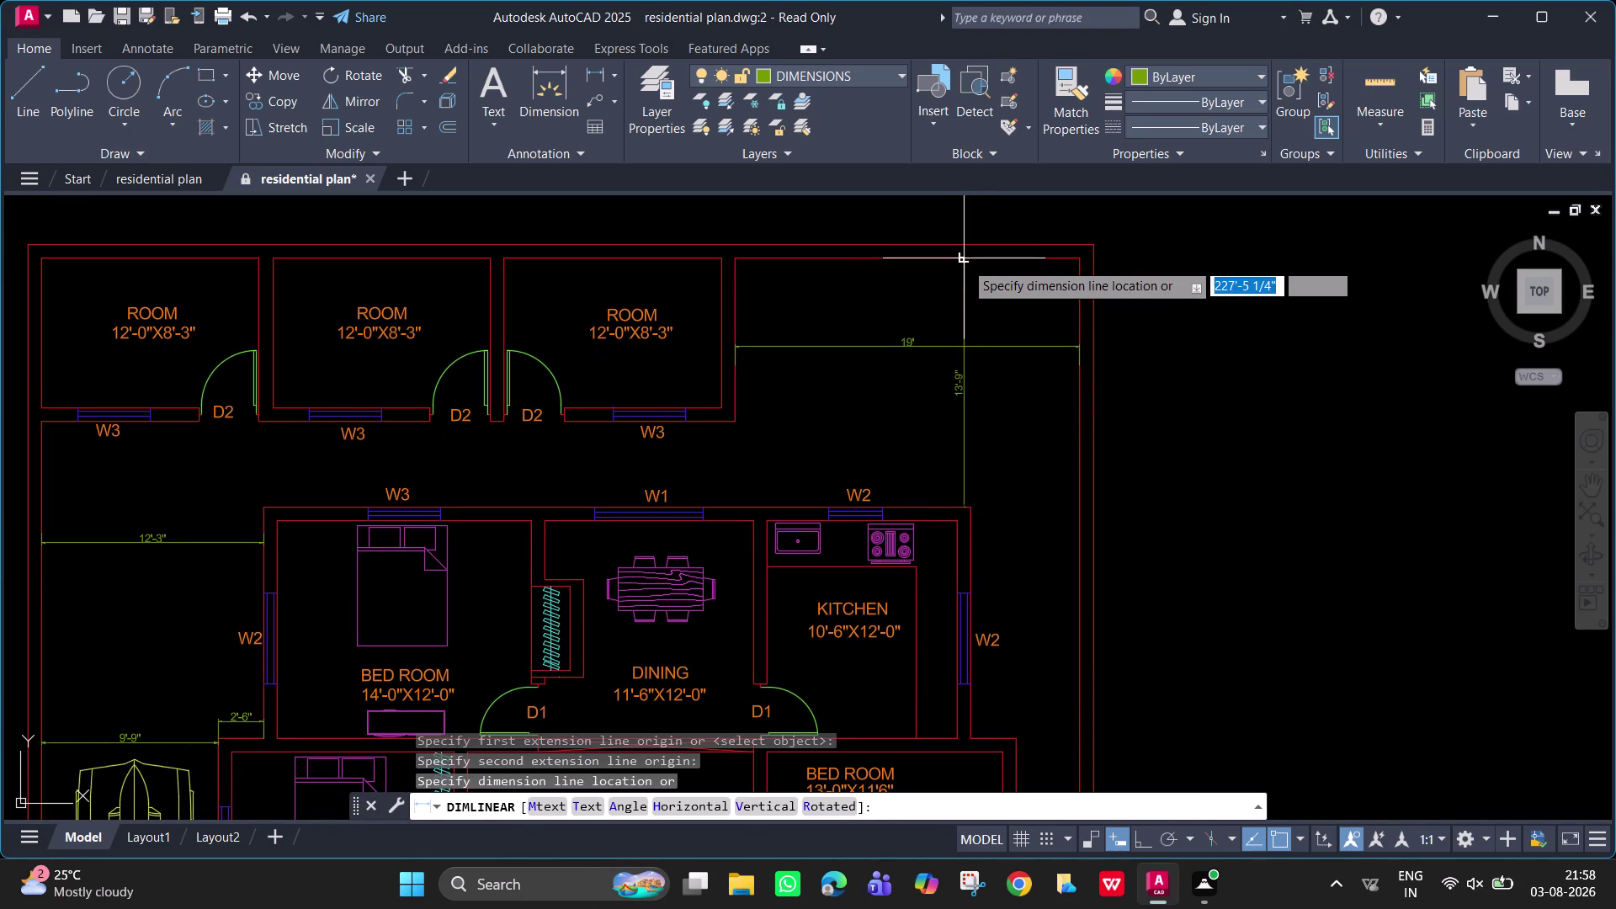
click(950, 277)
Add the 6' dimension from the kitchen's outer wall to the boundary line.
scroll(down, 3)
middle_drag(994, 459, 917, 304)
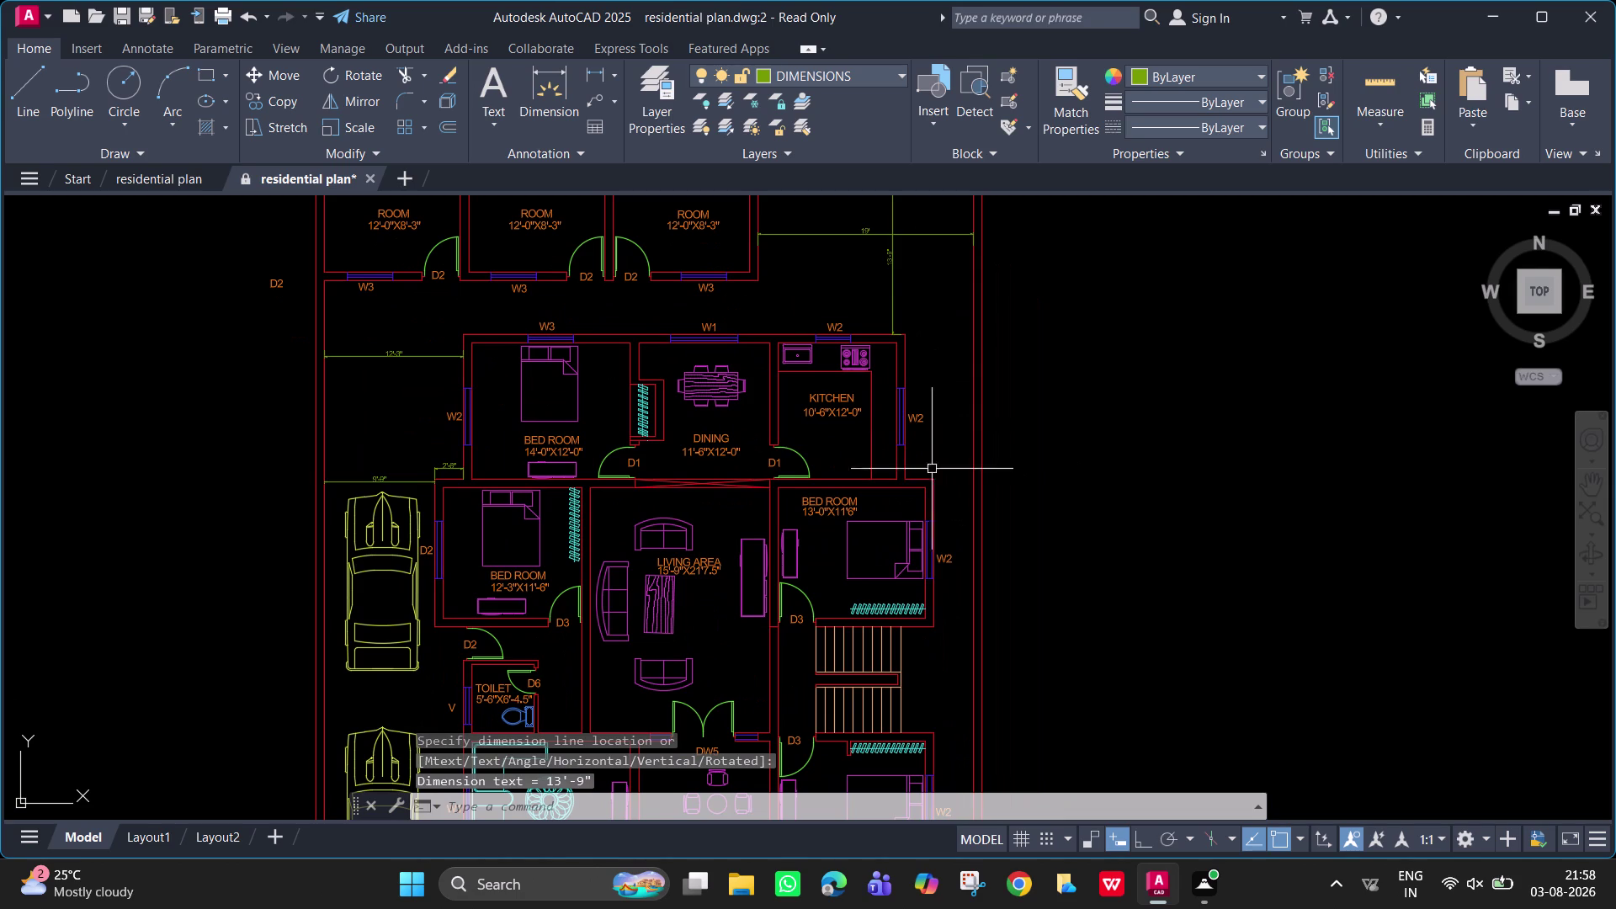
key(space)
click(905, 370)
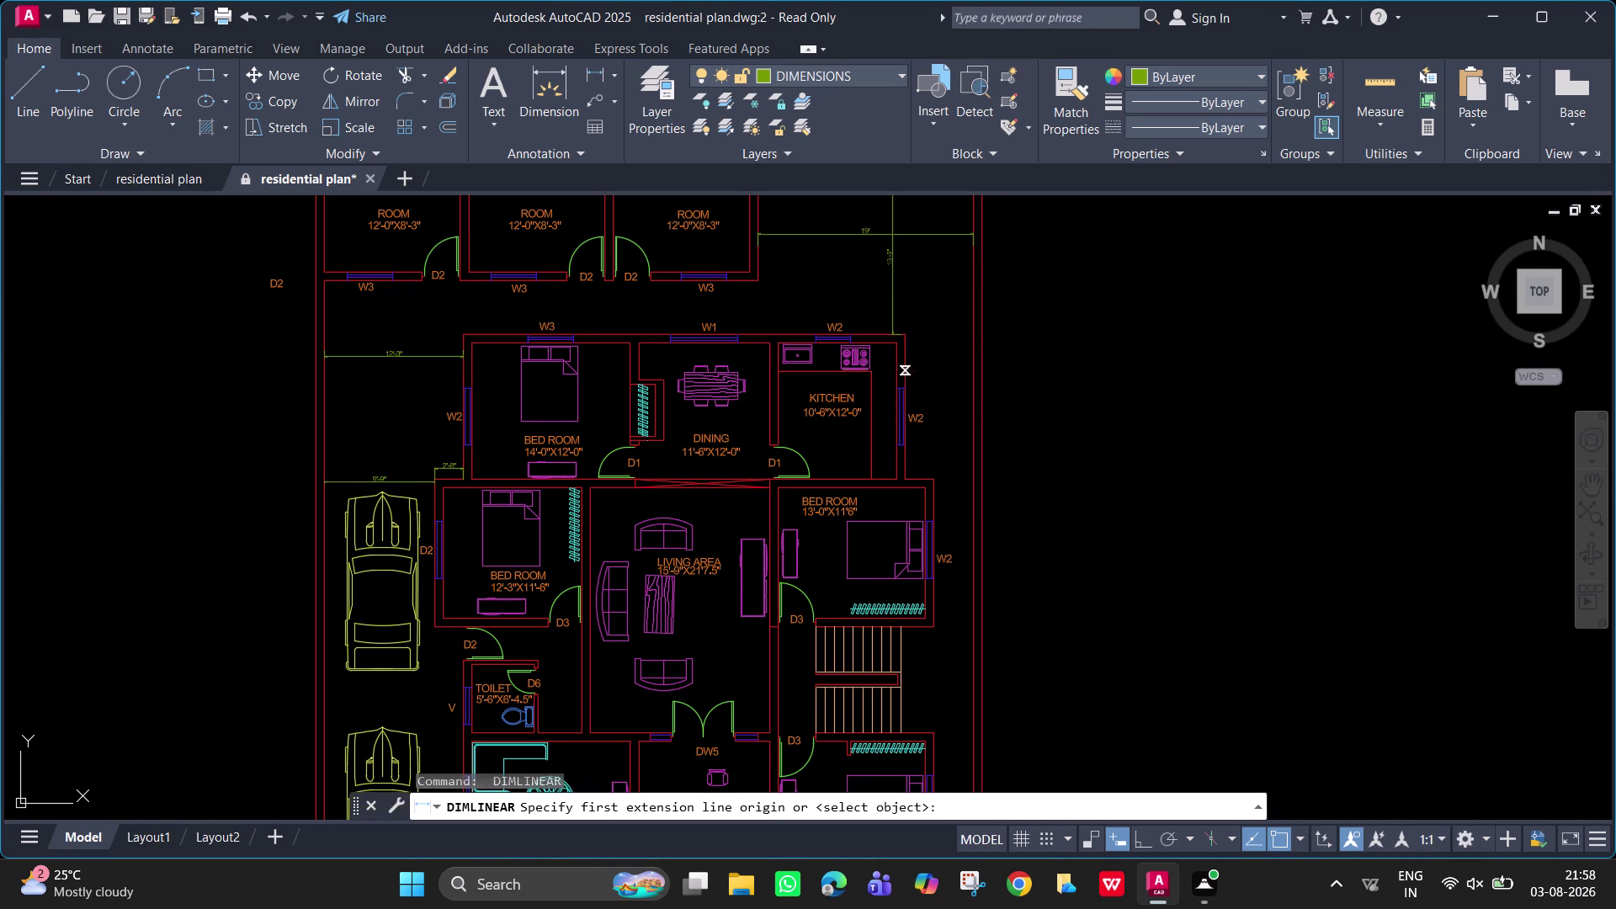
scroll(up, 3)
key(Escape)
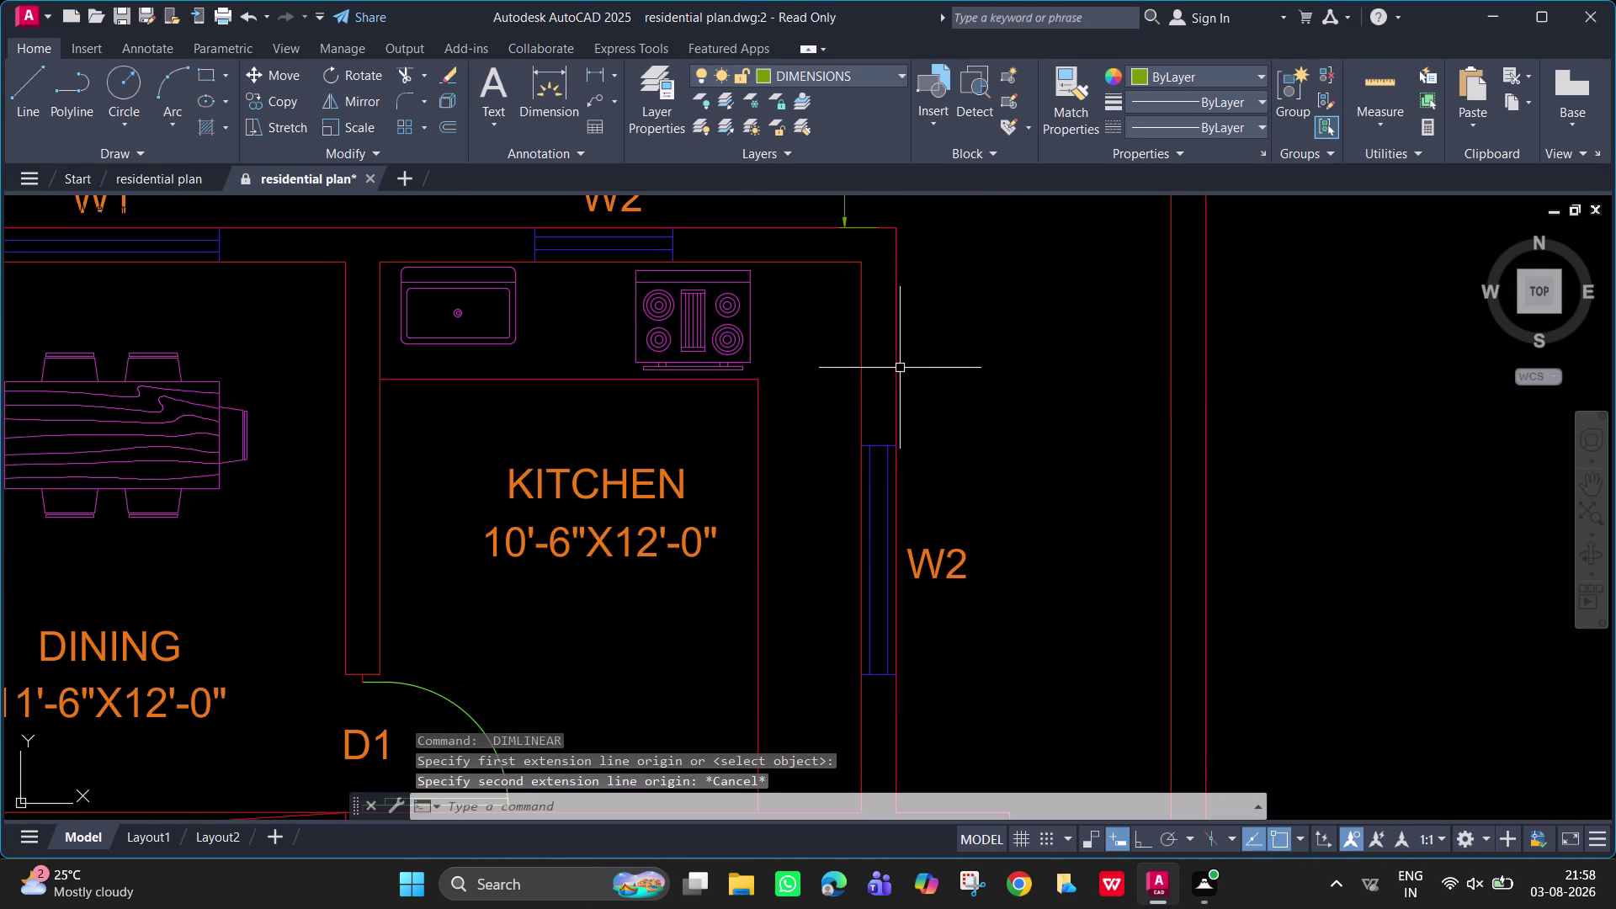
key(space)
click(896, 367)
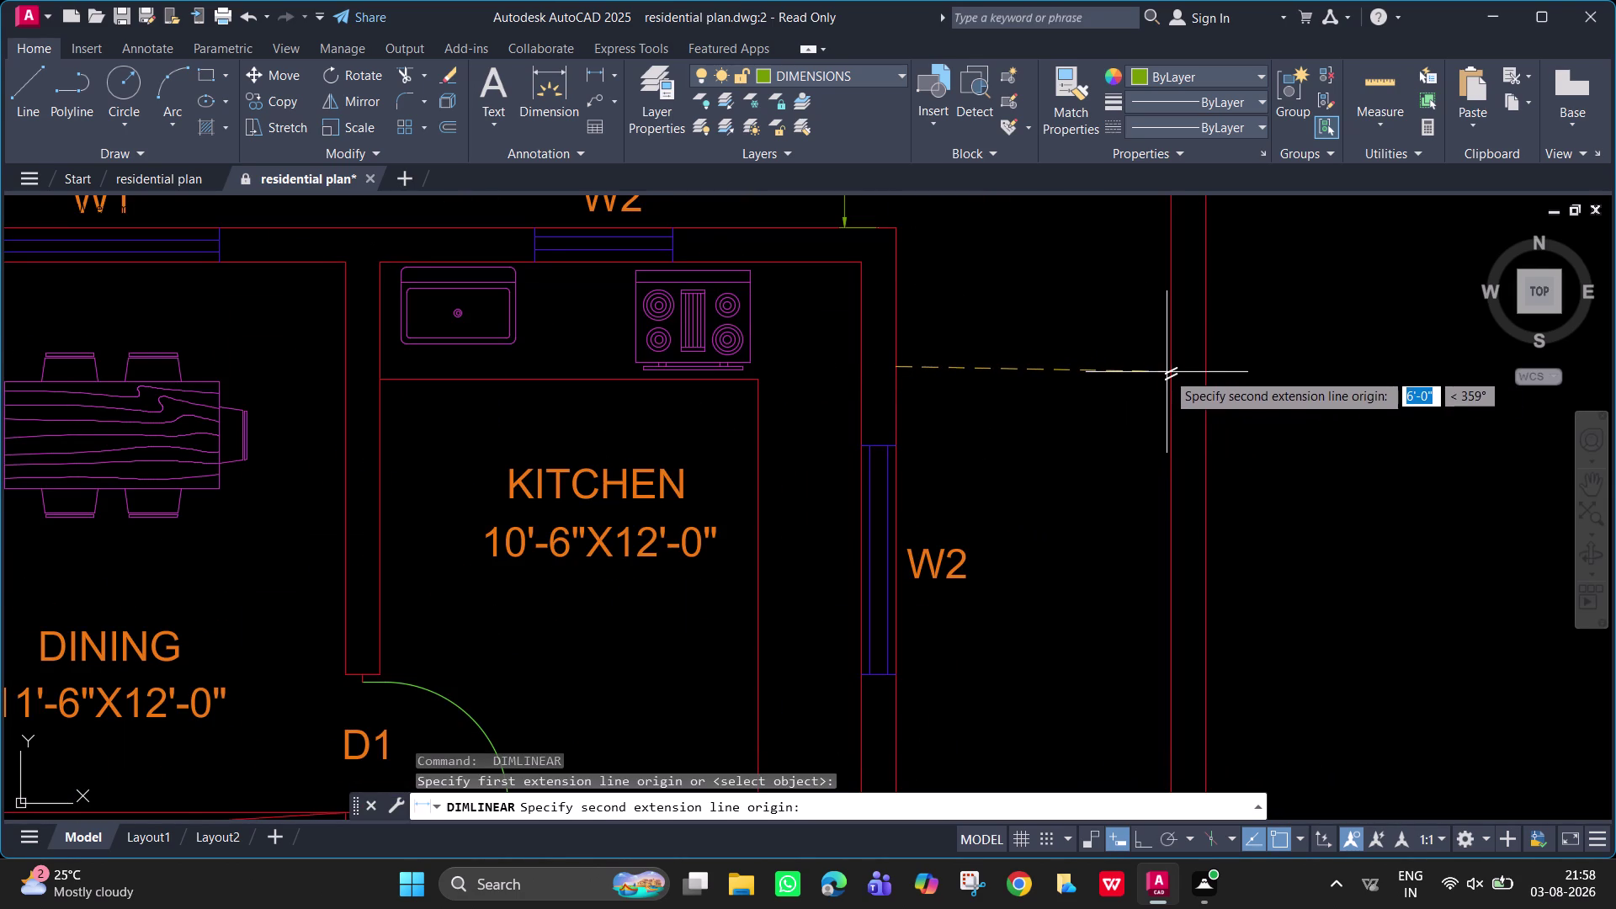
click(1166, 367)
click(1074, 380)
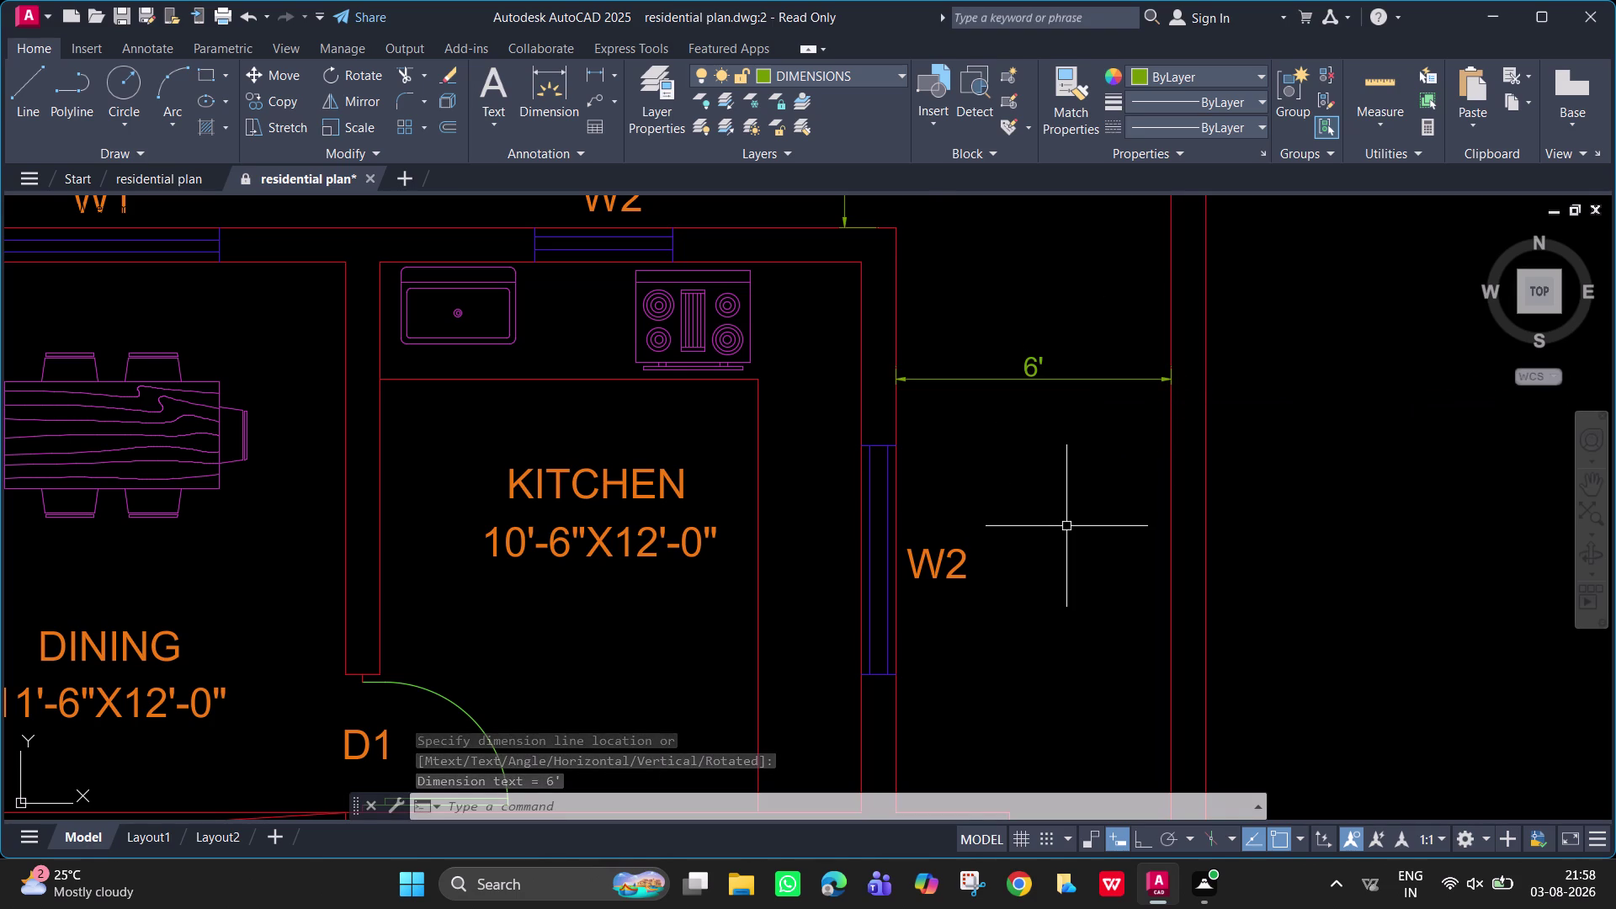
Place a 3'-6" linear dimension from the east bedroom's wall corner to the boundary line.
scroll(down, 3)
middle_drag(1078, 479, 1072, 297)
scroll(down, 3)
middle_drag(1095, 721, 1079, 605)
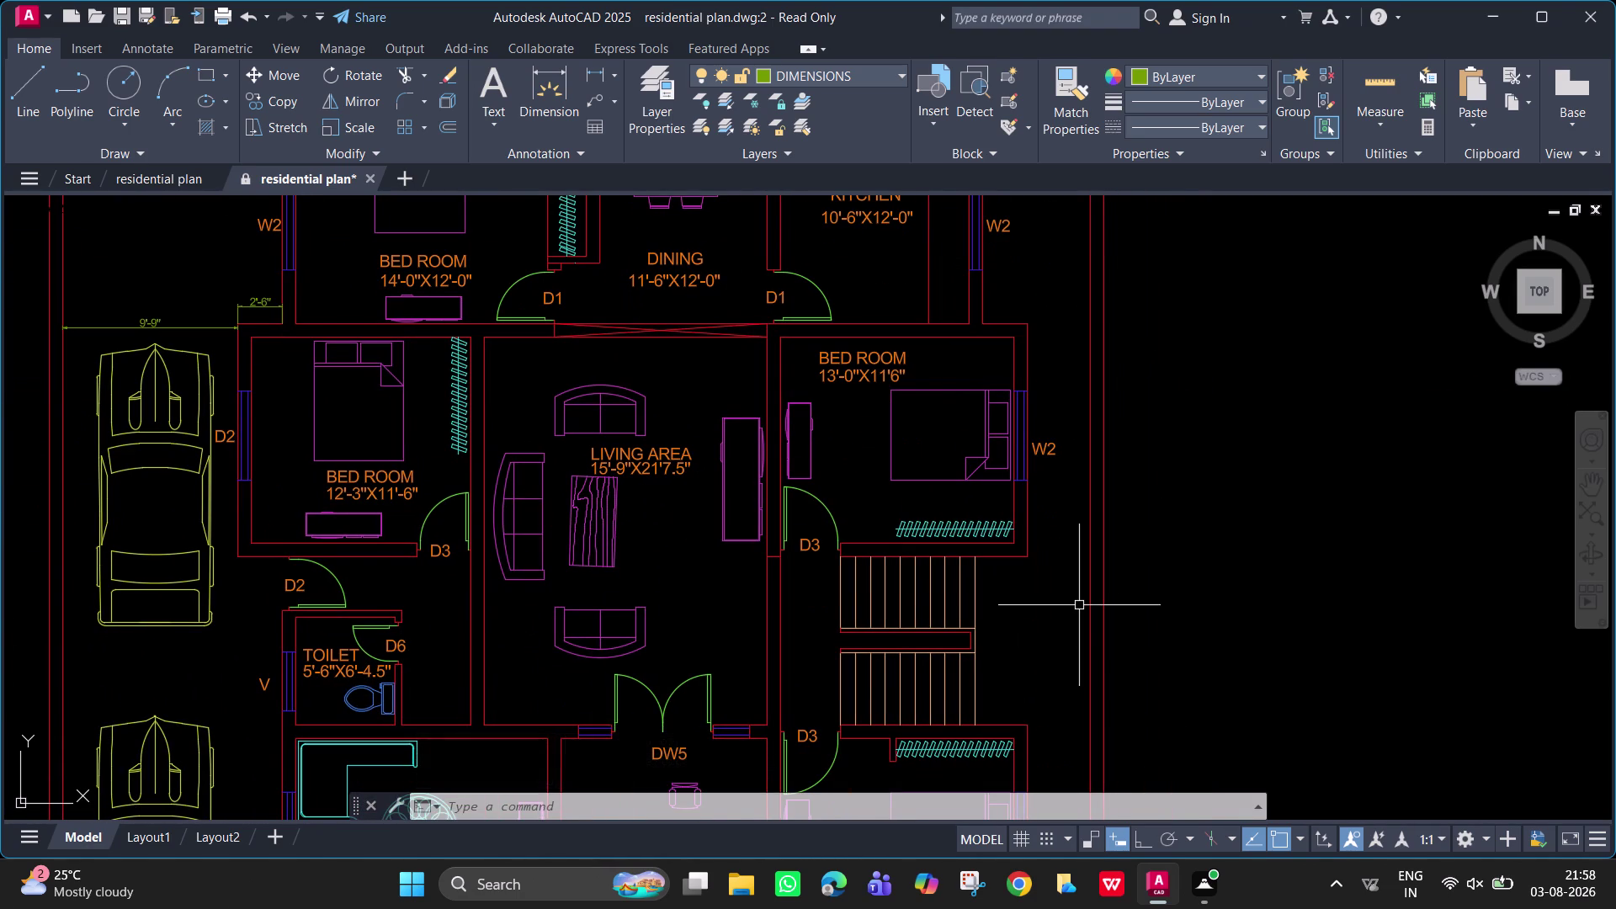
key(space)
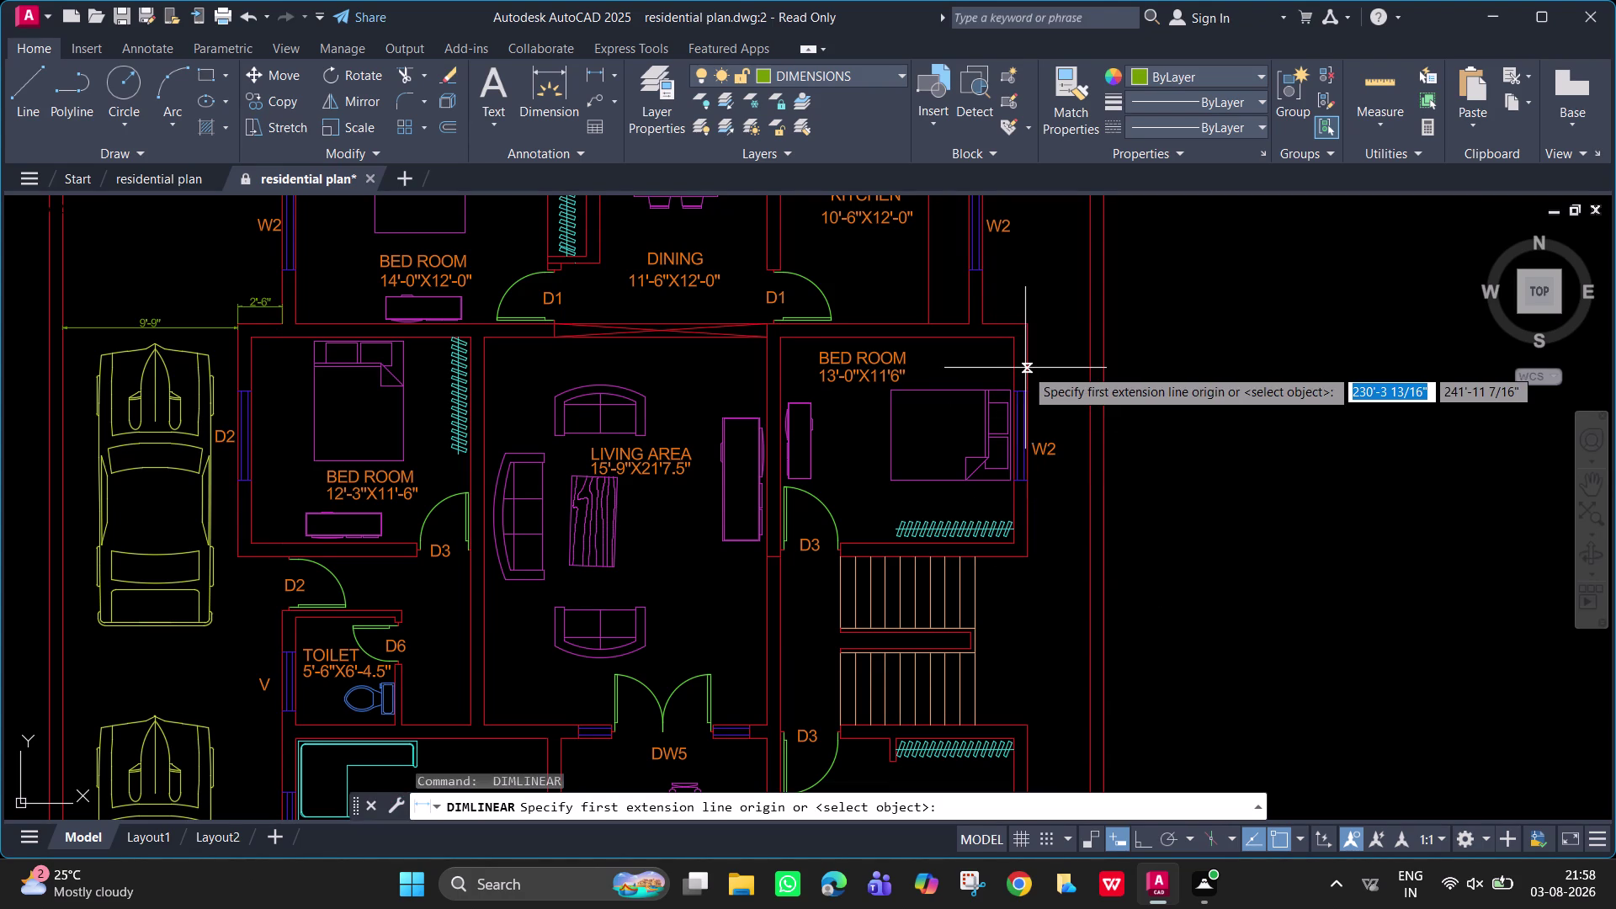
scroll(up, 3)
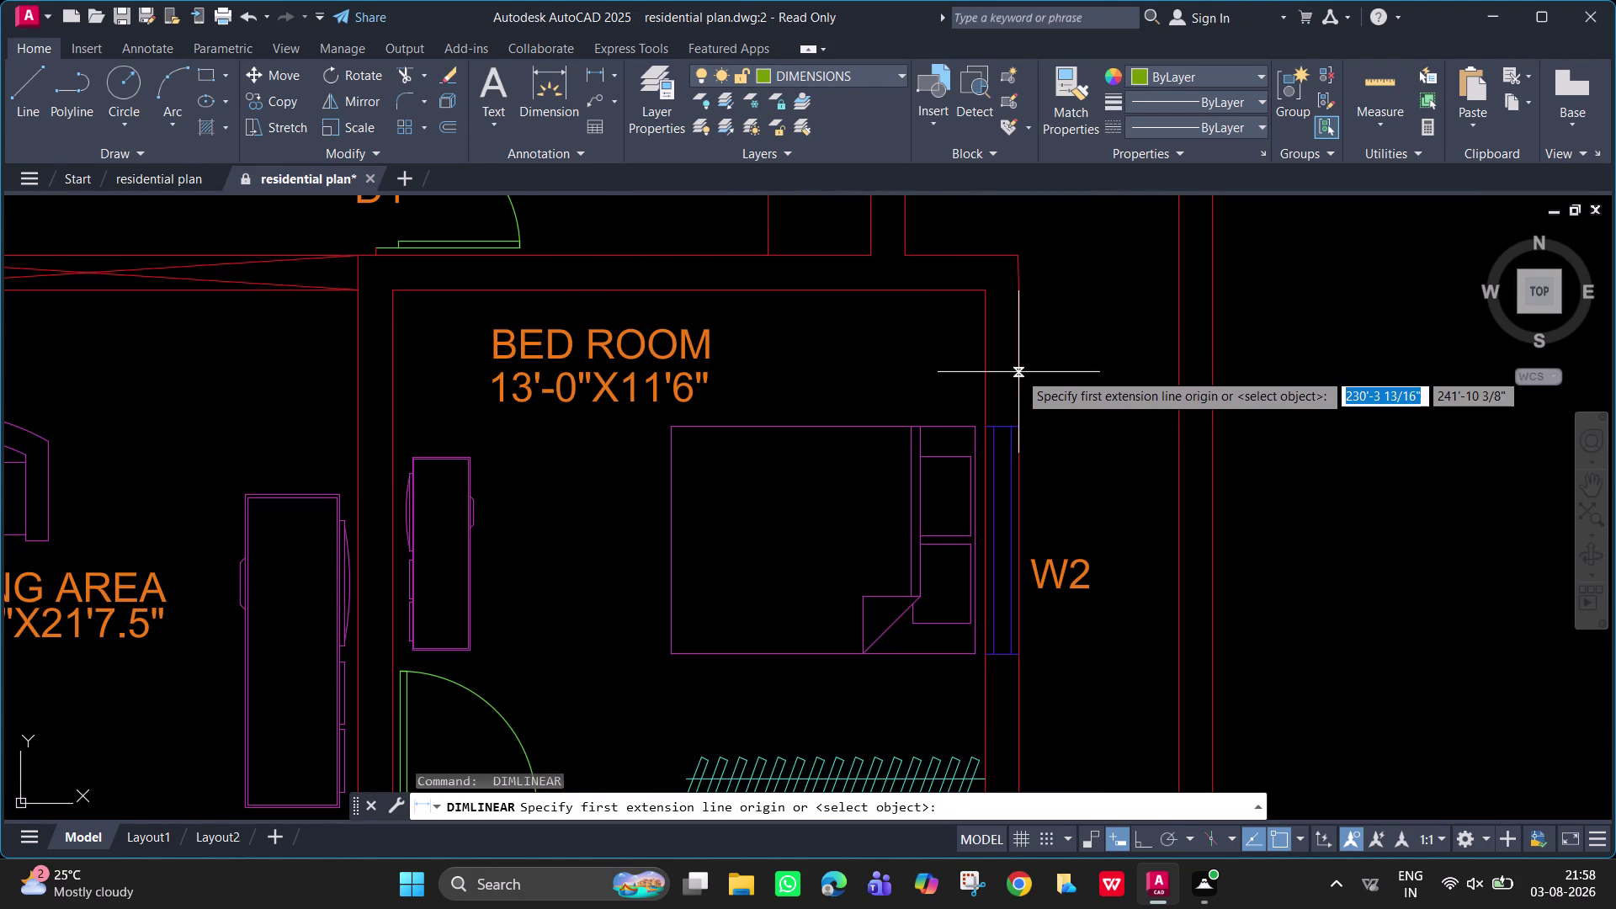
click(1018, 372)
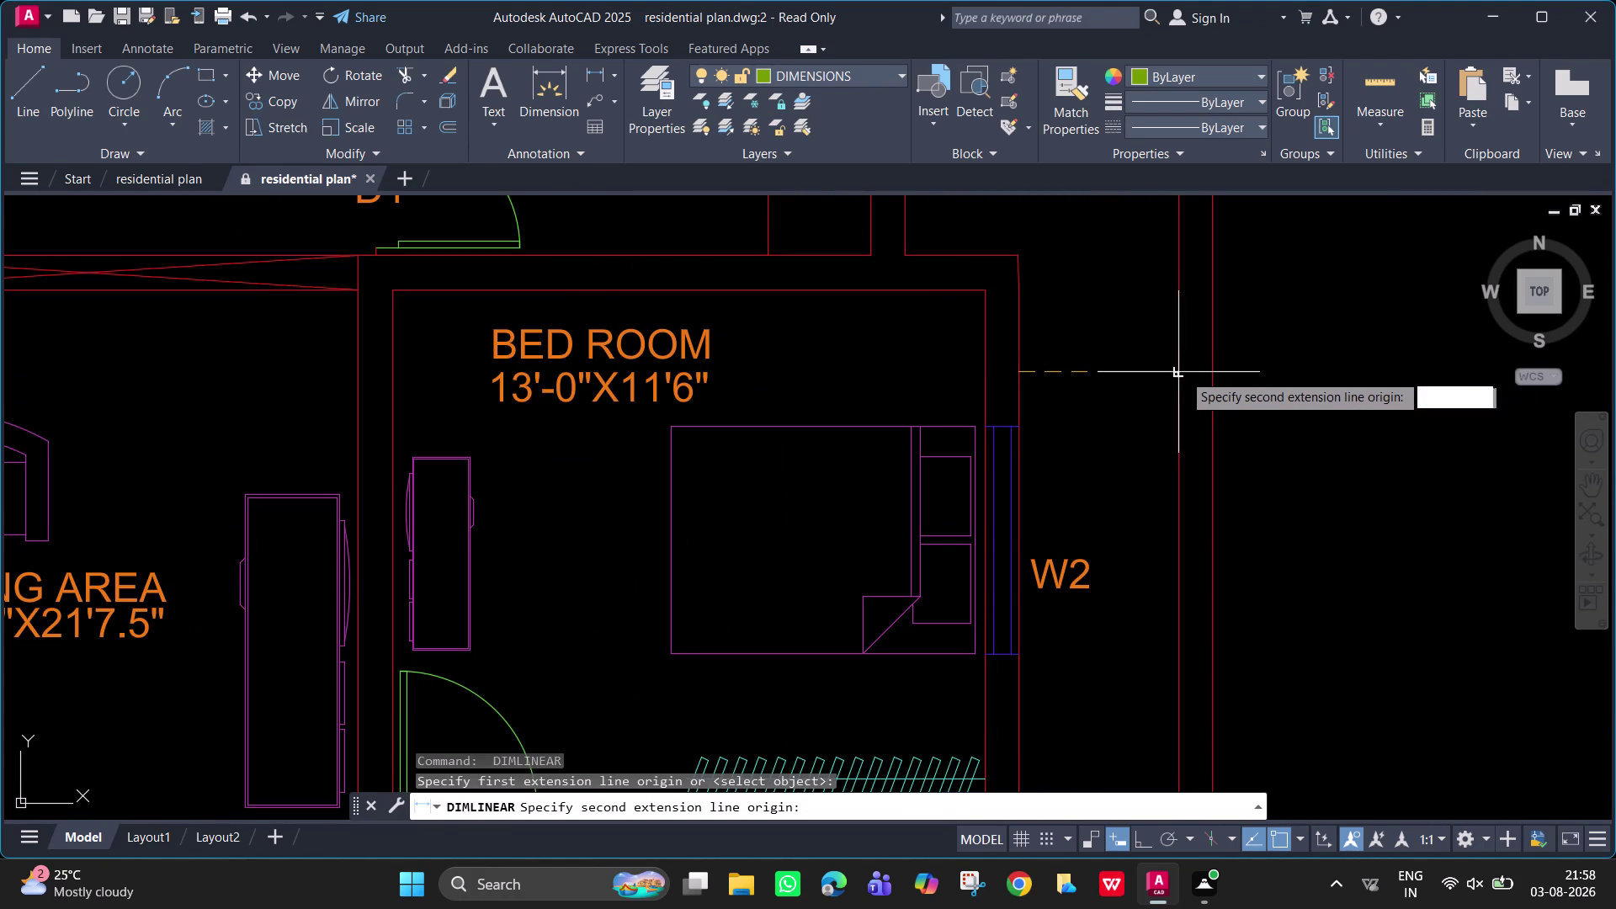
click(1175, 371)
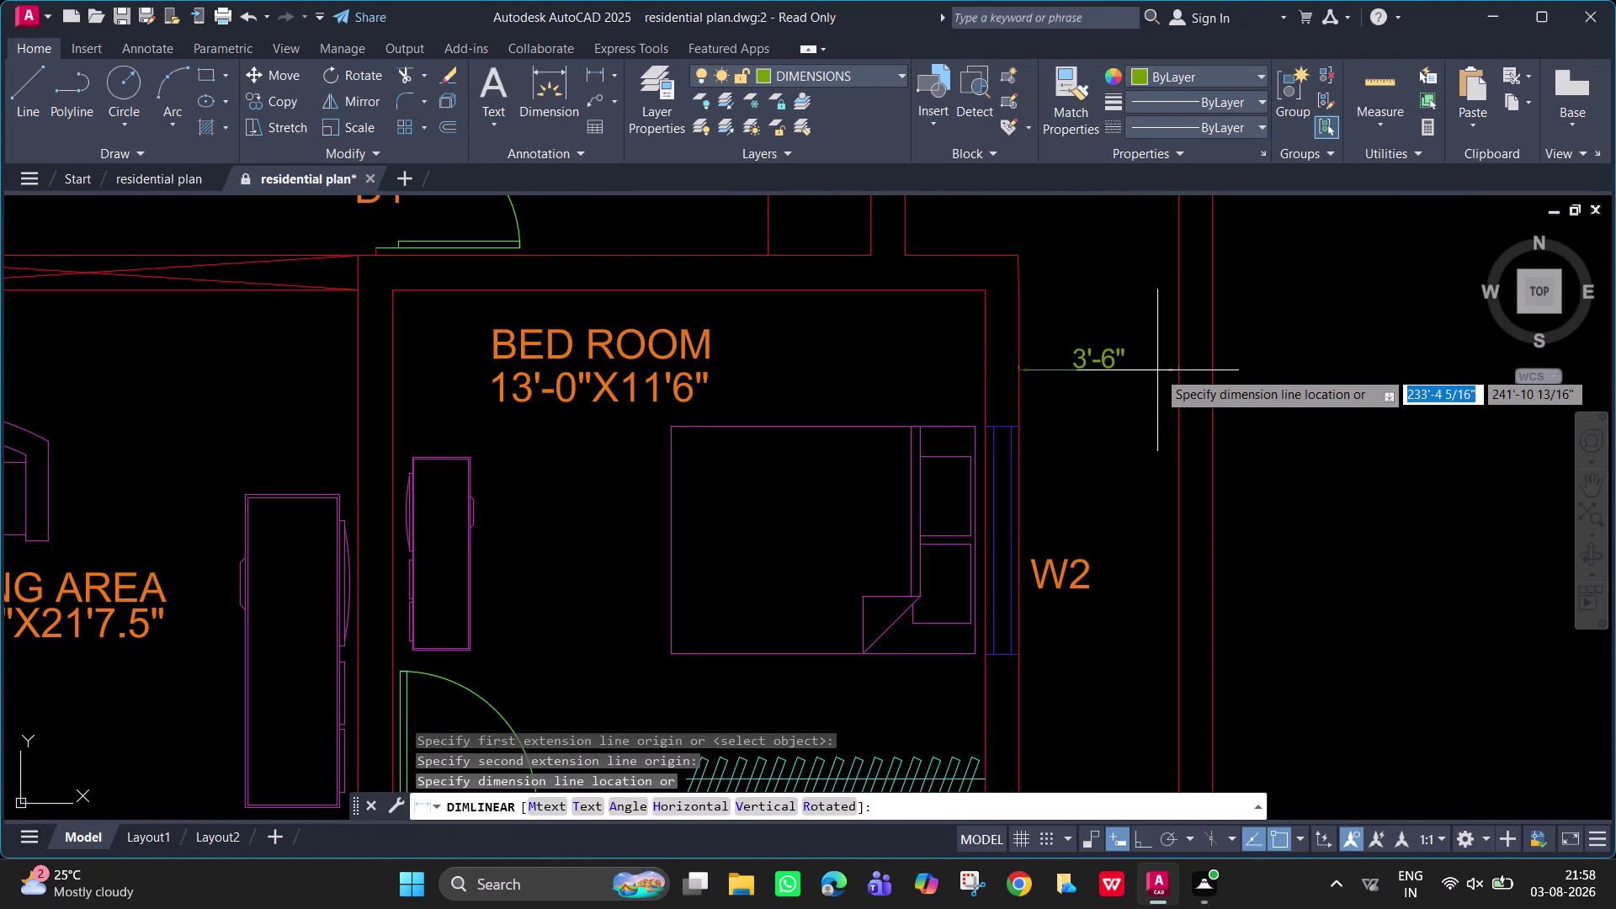
click(1156, 371)
Start a linear dimension along the staircase between its upper and lower end points.
scroll(down, 3)
middle_drag(1079, 450, 1065, 334)
middle_drag(1083, 509, 1078, 337)
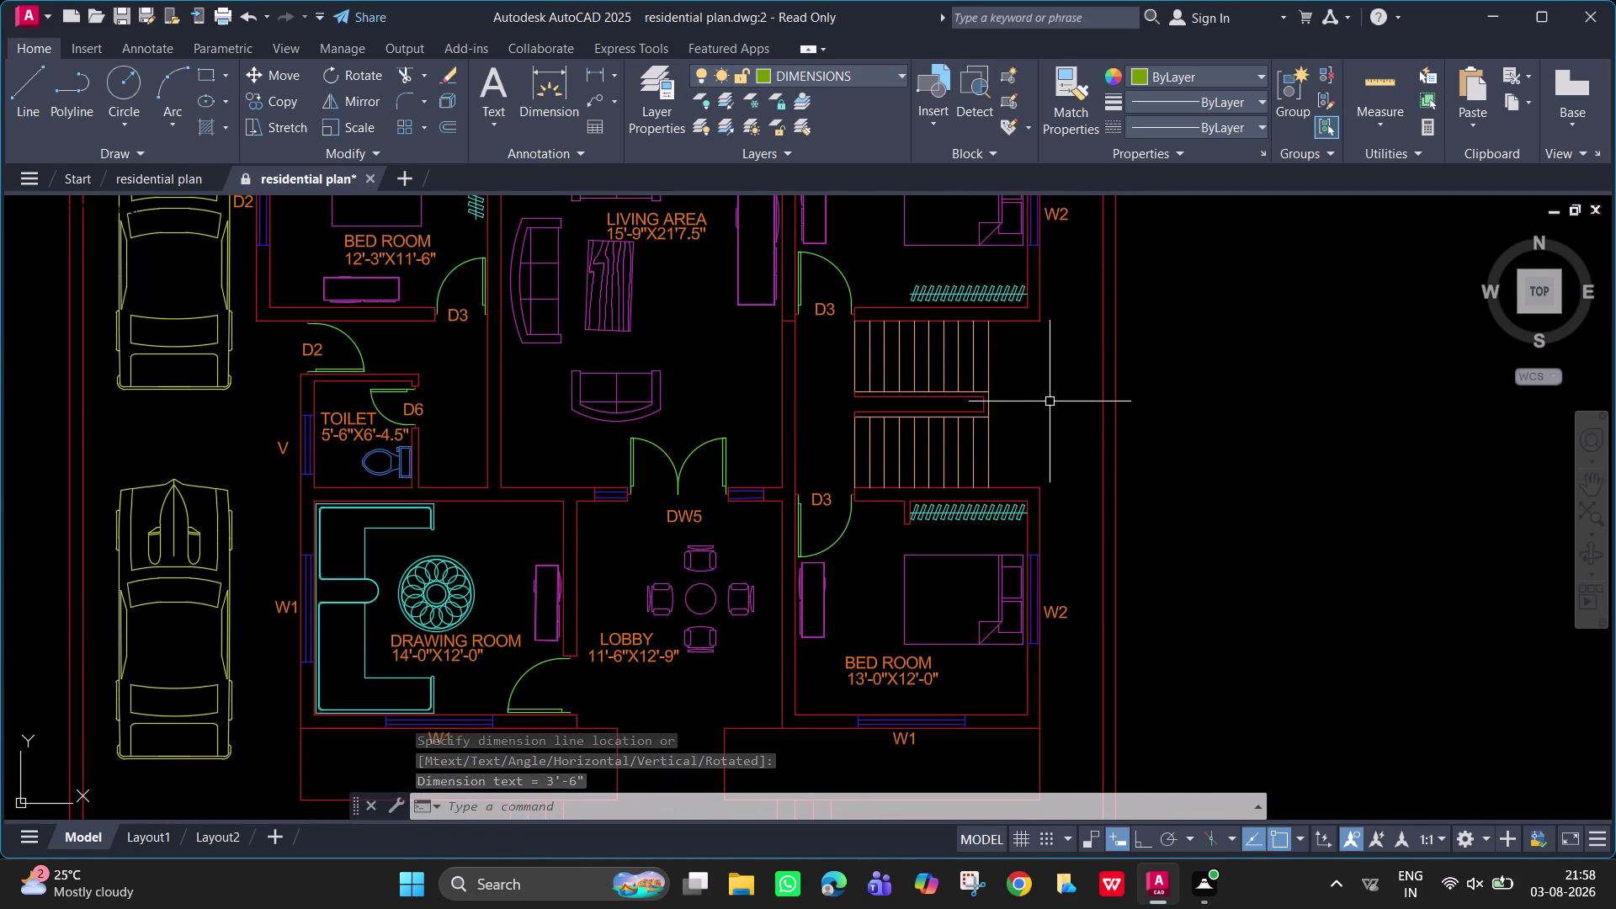
key(space)
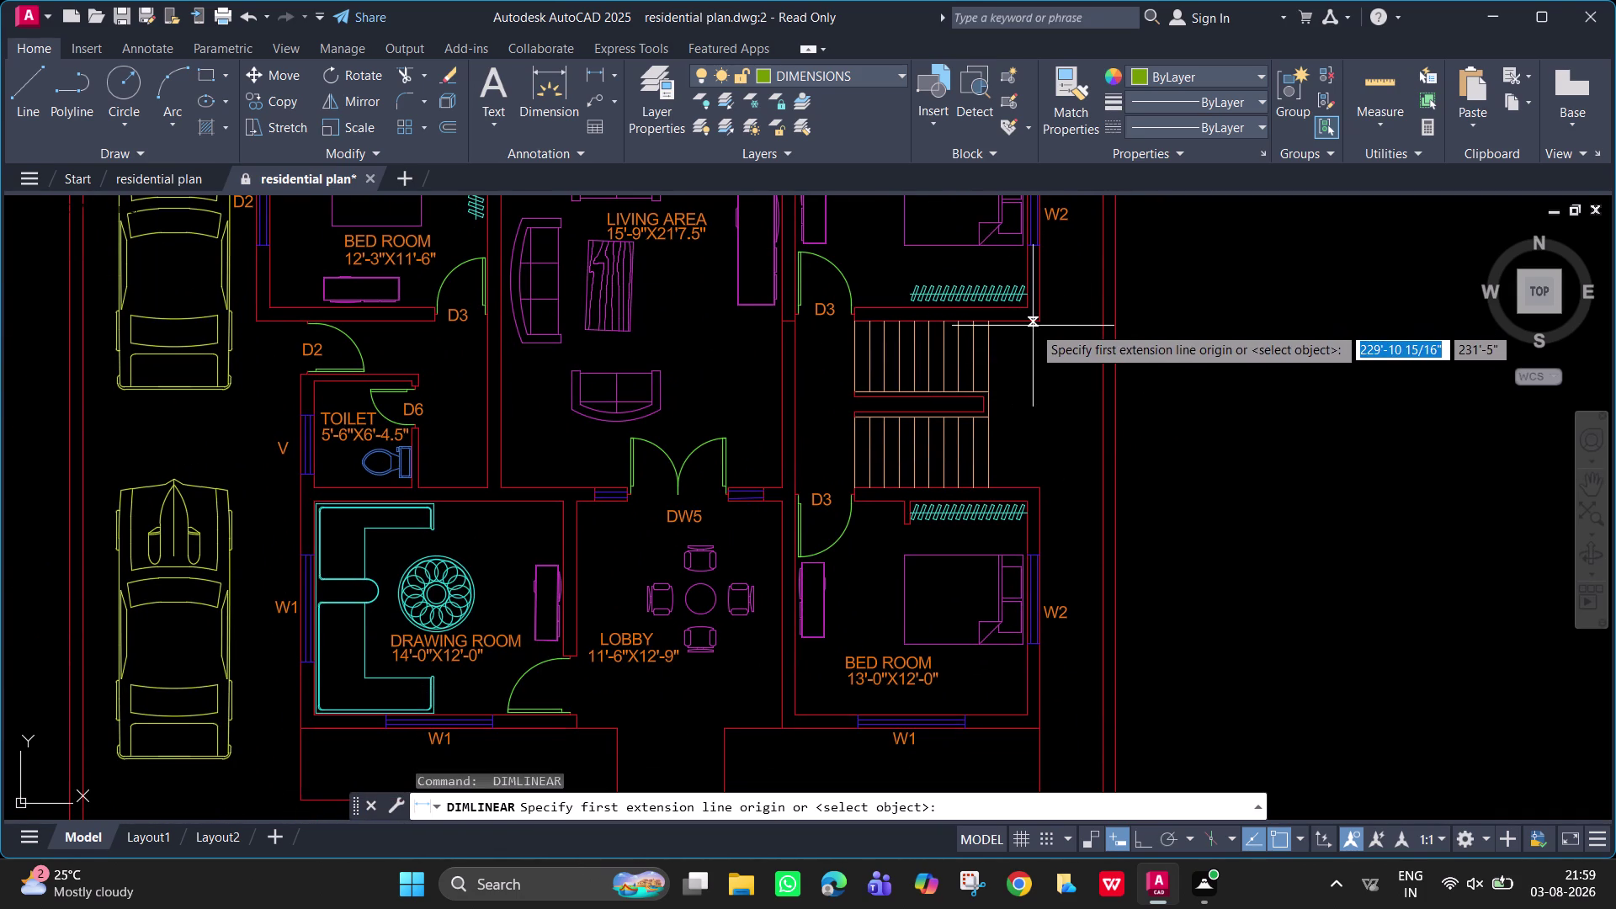
click(1032, 323)
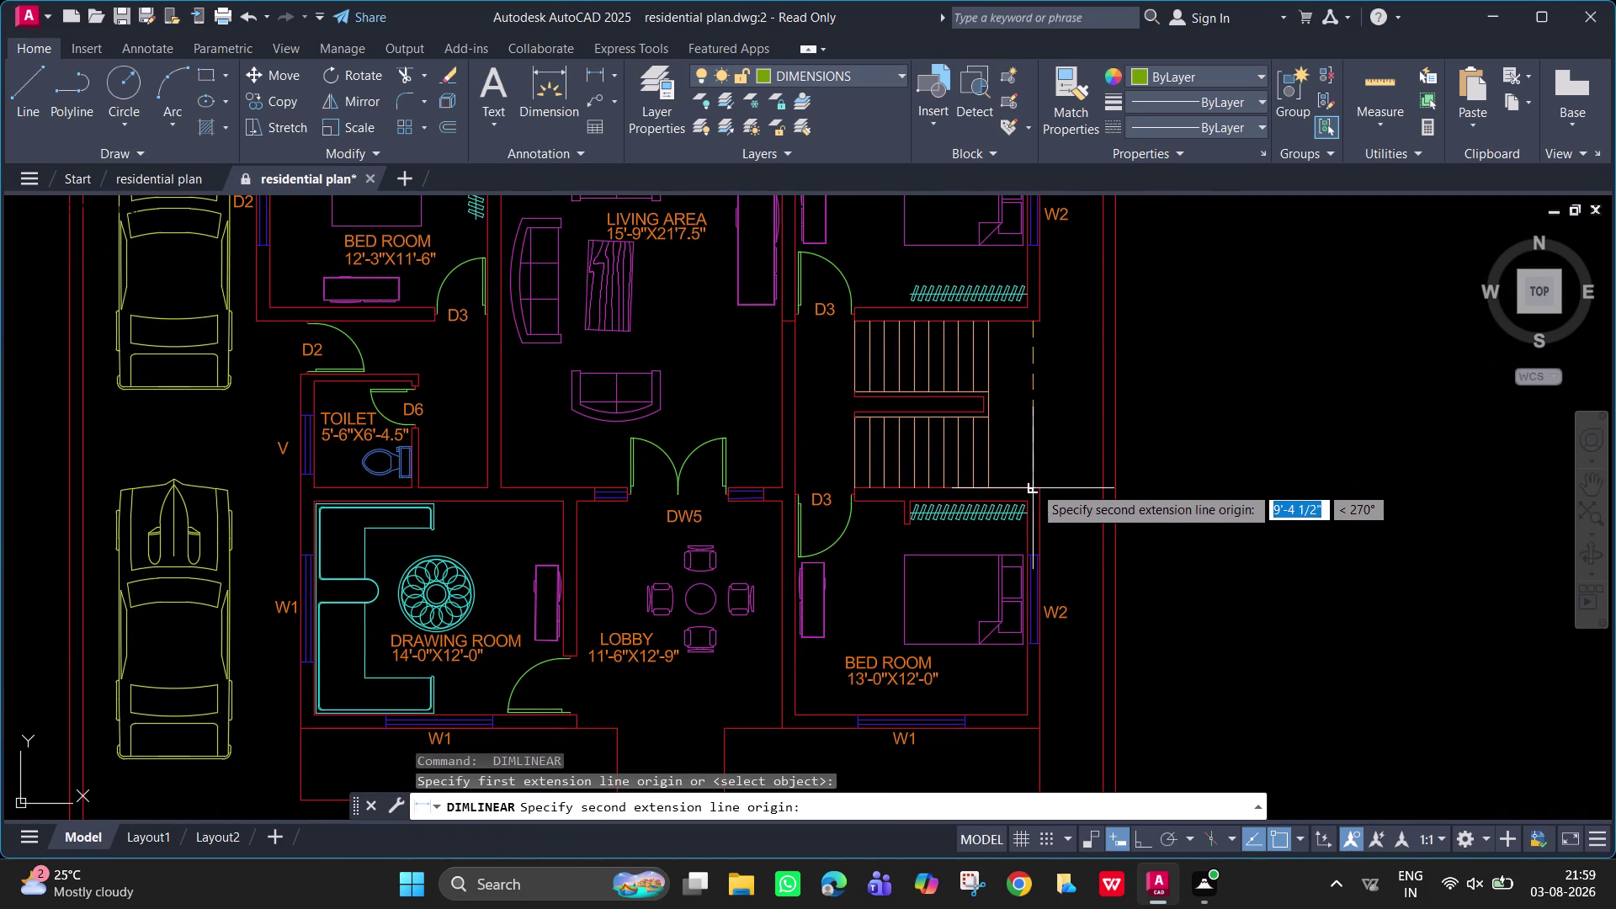
click(1033, 489)
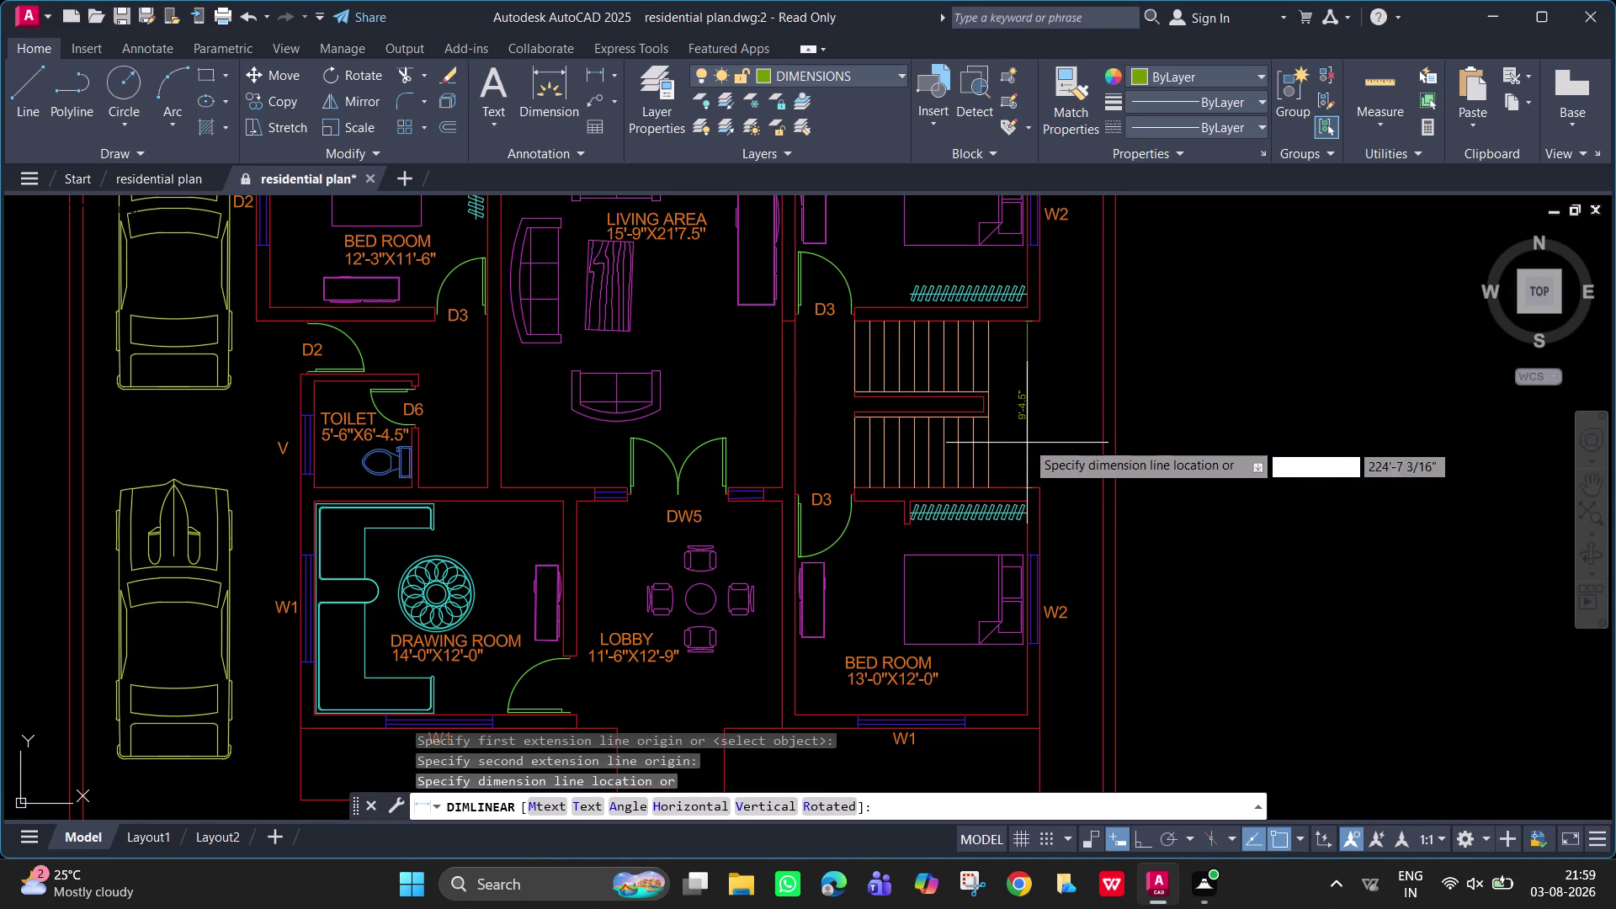
Place the 9'-4.5" overall staircase dimension beside the stairs.
click(1028, 442)
scroll(up, 3)
scroll(up, 3)
middle_drag(994, 415, 995, 421)
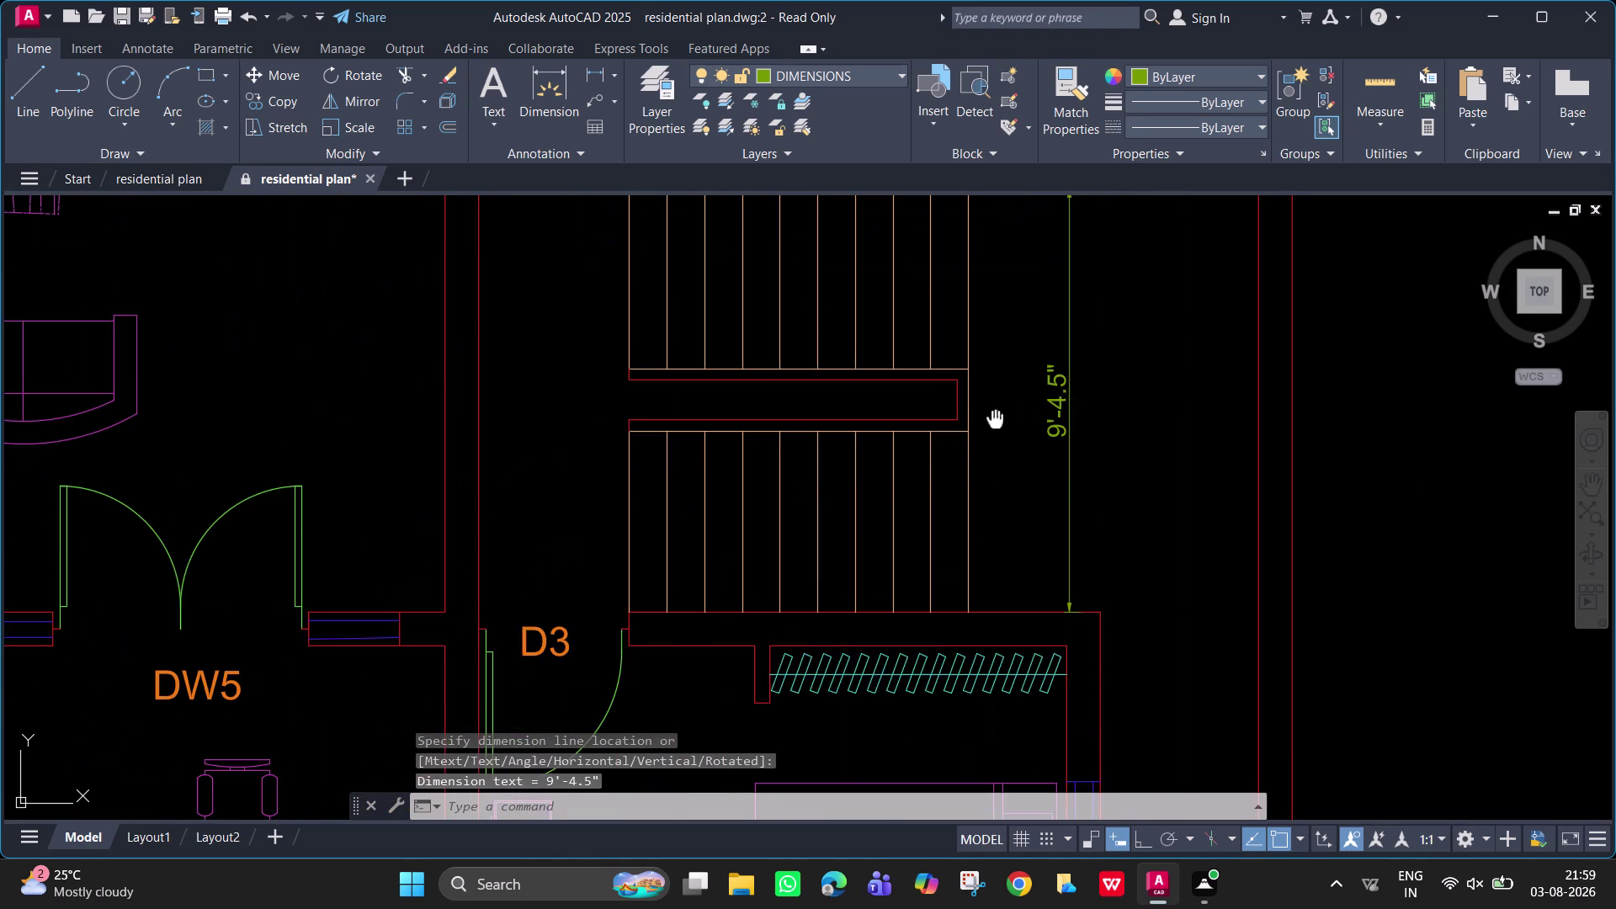
middle_drag(995, 421, 980, 585)
Dimension the 4' flight width from the flight's top edge to the landing edge.
key(space)
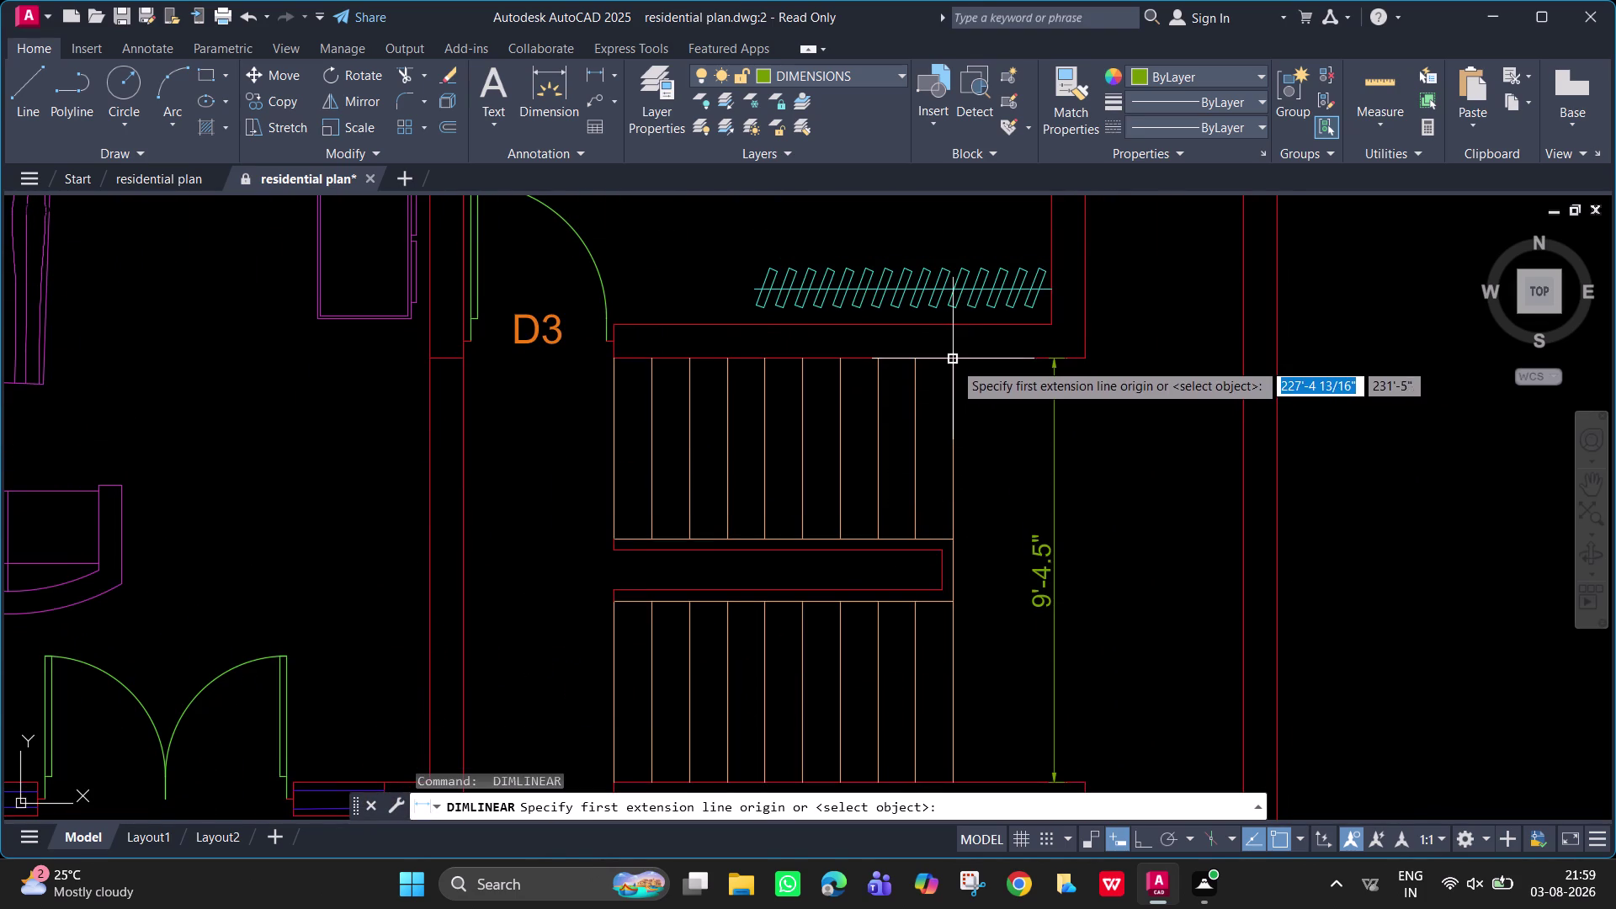
click(953, 361)
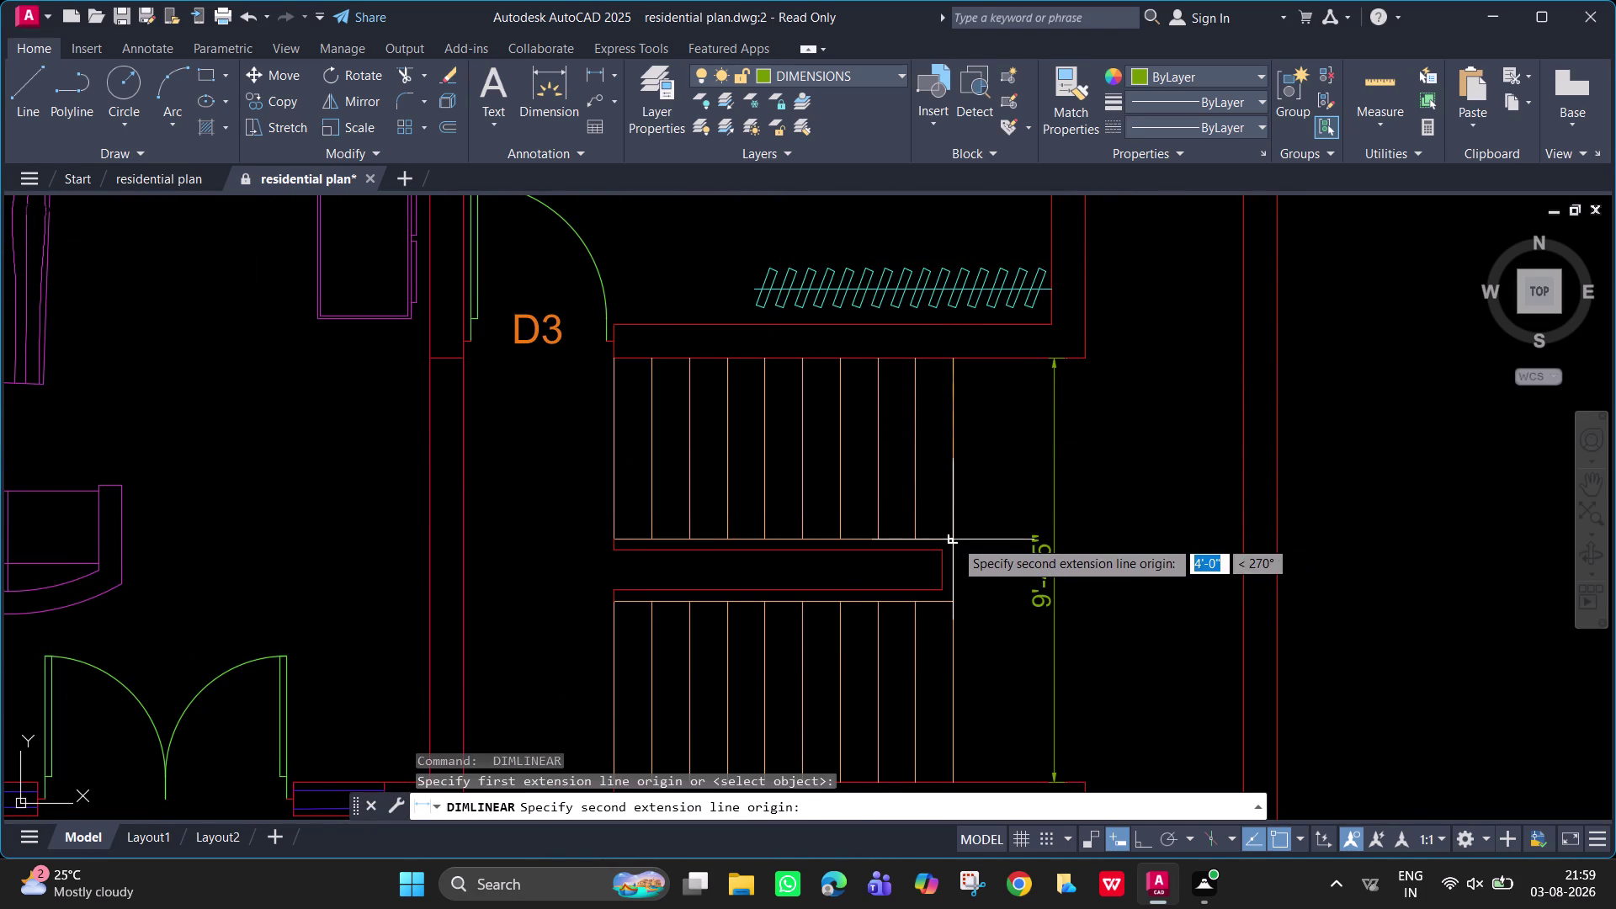
click(954, 540)
click(972, 543)
scroll(down, 3)
middle_drag(980, 628, 999, 565)
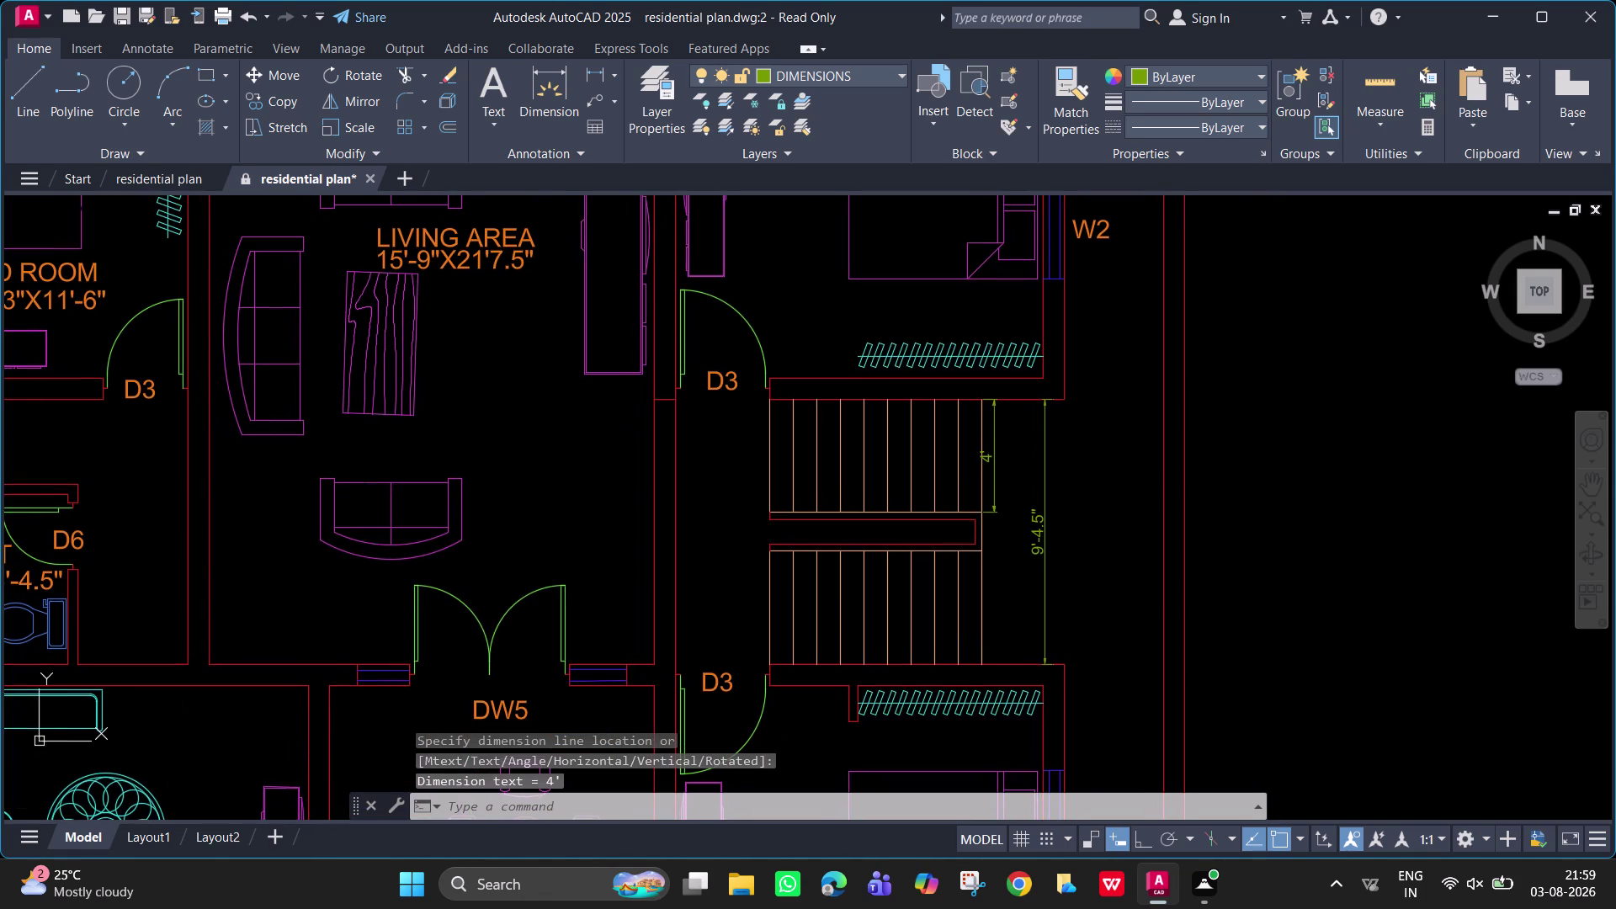